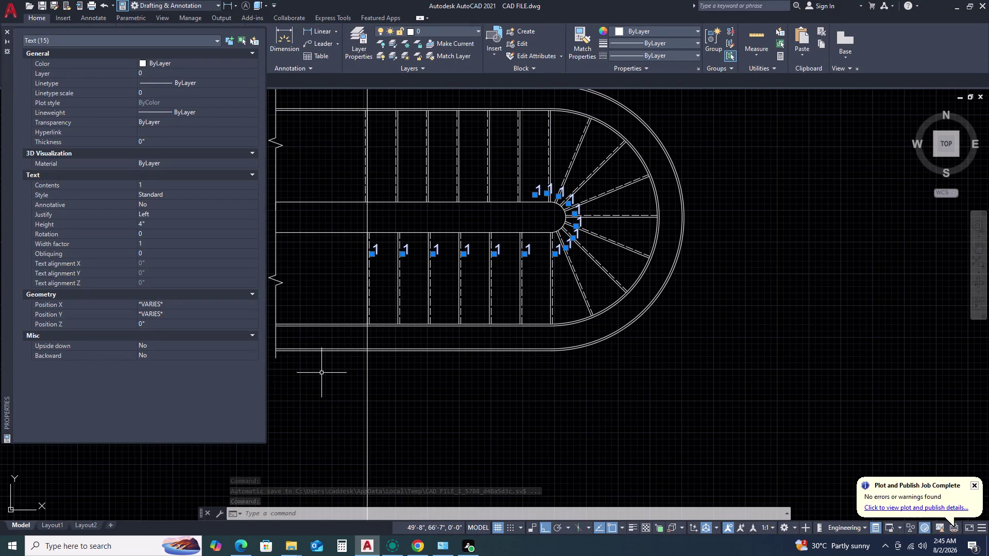
Close the Properties palette for the fifteen selected '1' text labels.
scroll(down, 3)
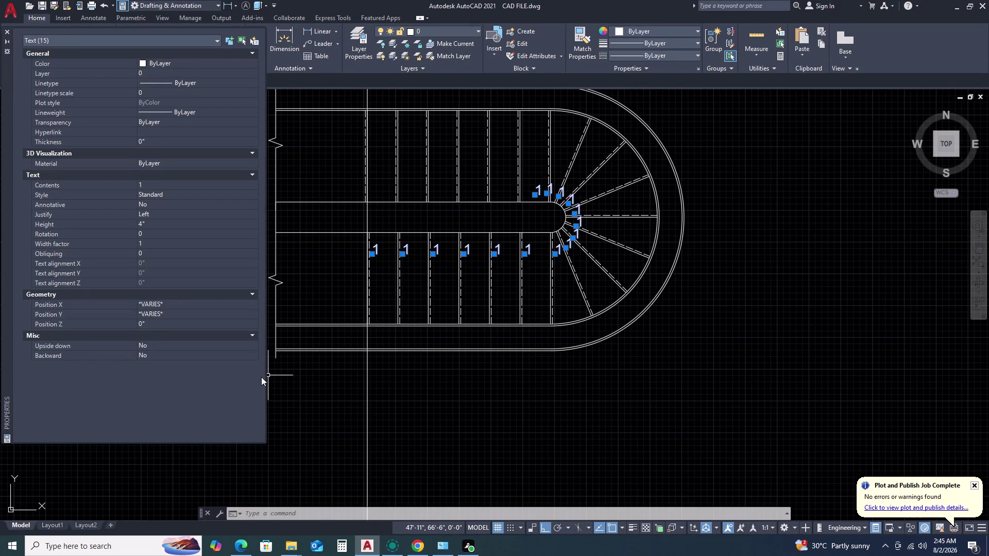
scroll(down, 3)
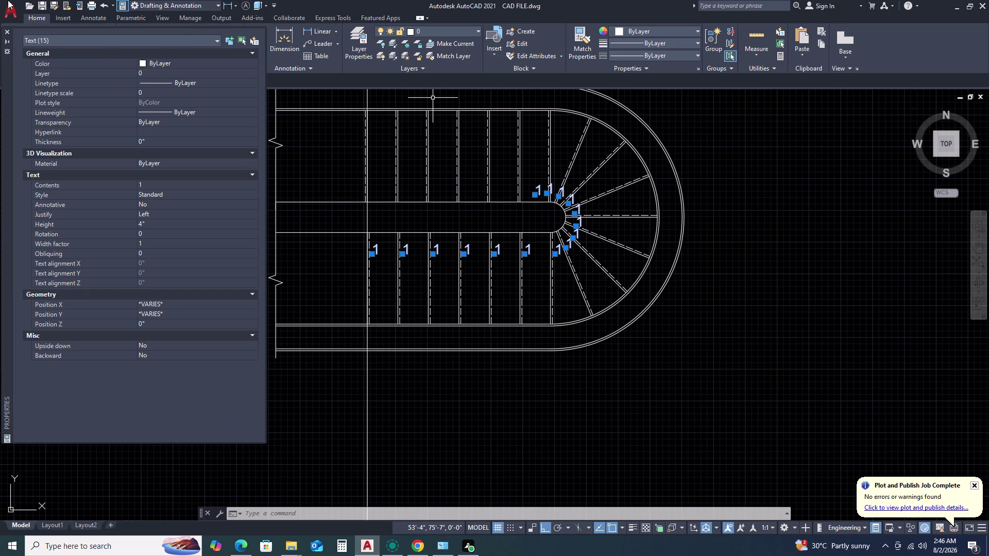
click(5, 31)
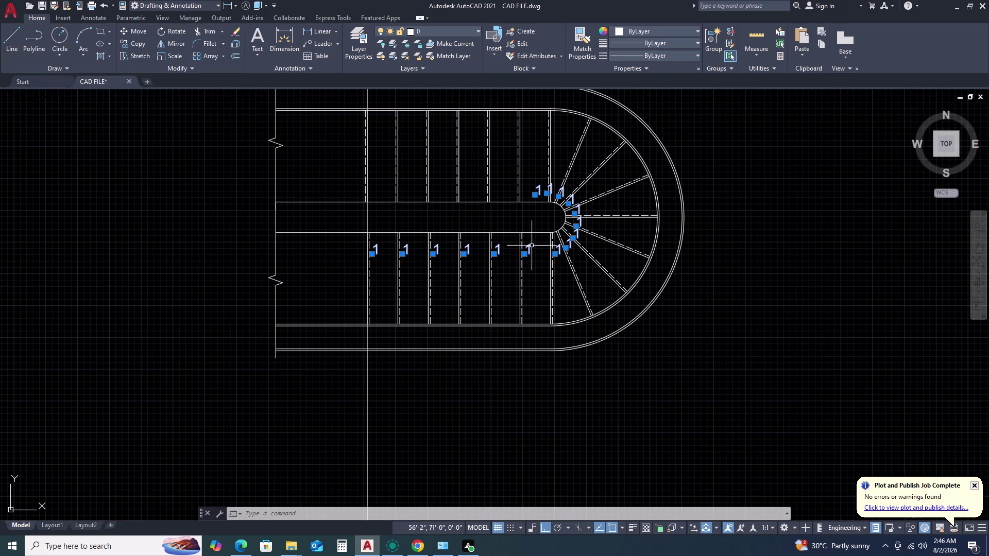
scroll(up, 3)
middle_click(625, 283)
middle_drag(568, 250, 604, 282)
middle_click(607, 283)
middle_click(633, 296)
key(Escape)
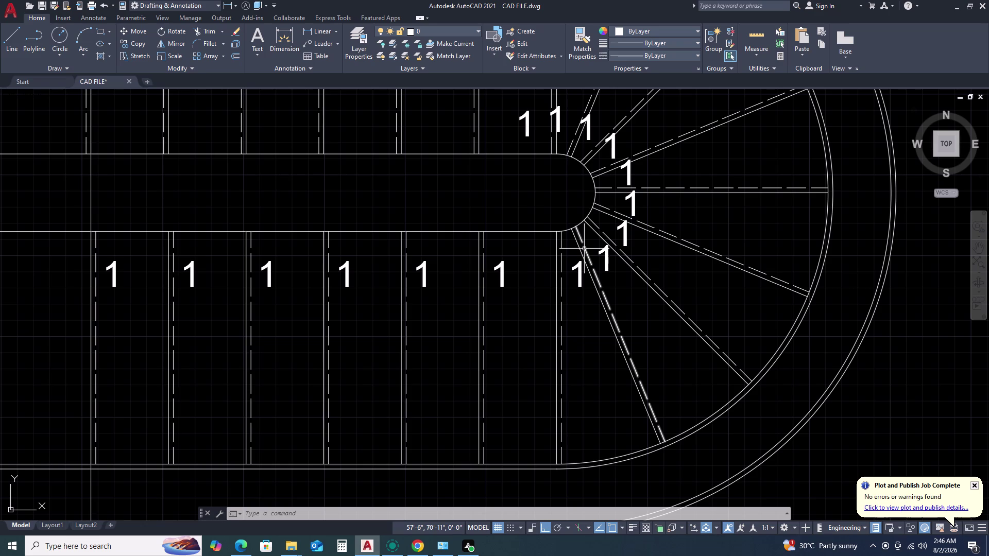
scroll(up, 3)
scroll(down, 3)
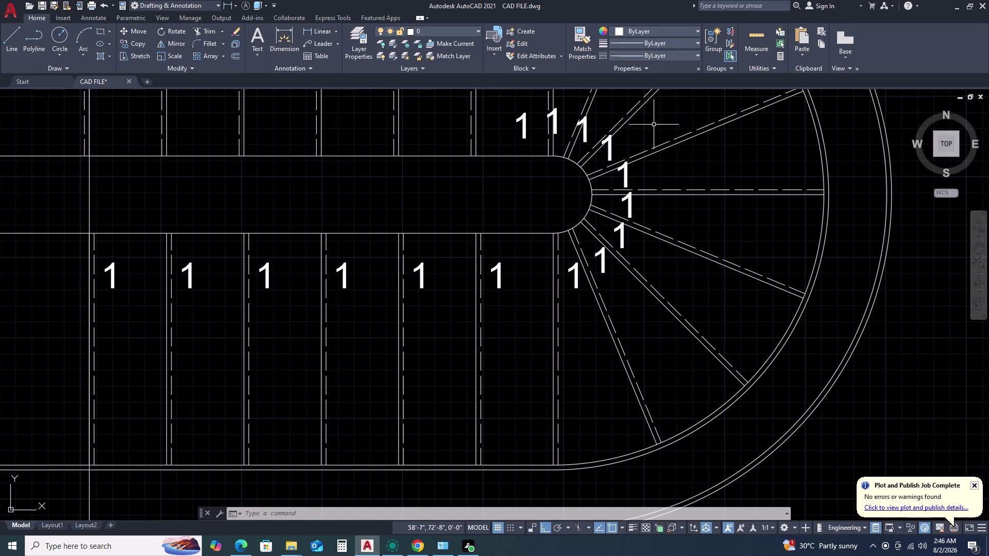
scroll(down, 3)
middle_drag(558, 142, 611, 128)
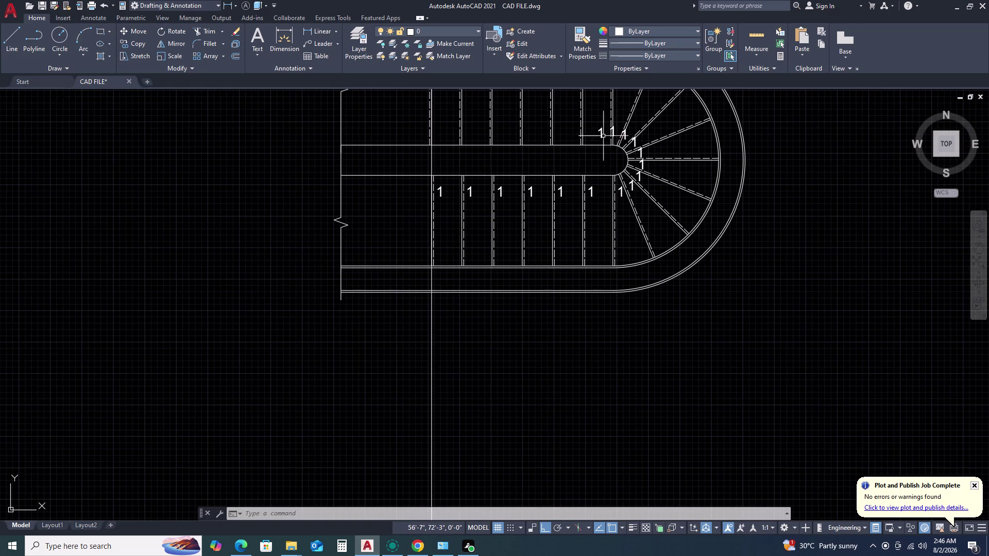
scroll(up, 3)
Window-select the upper '1' label beside the winder treads.
drag(567, 123, 561, 134)
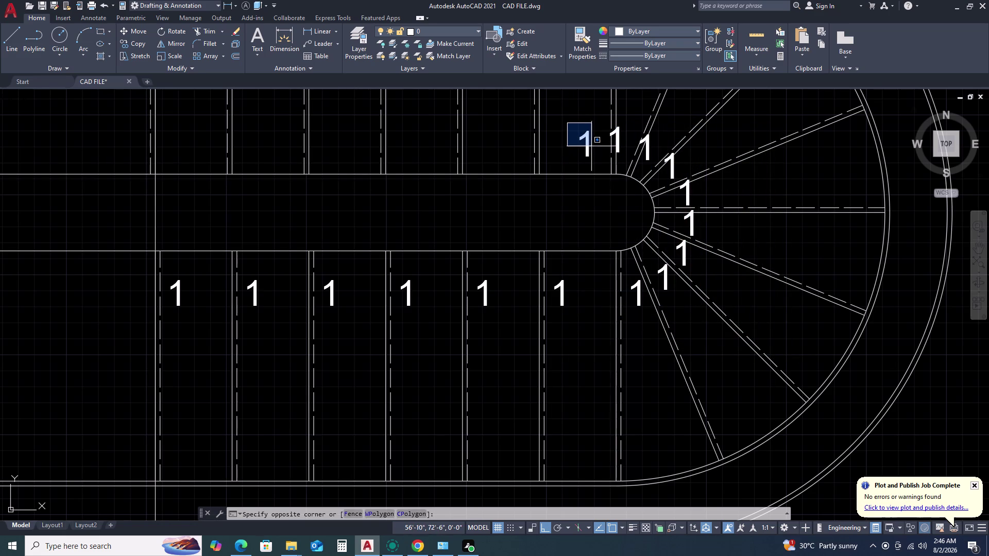
click(591, 146)
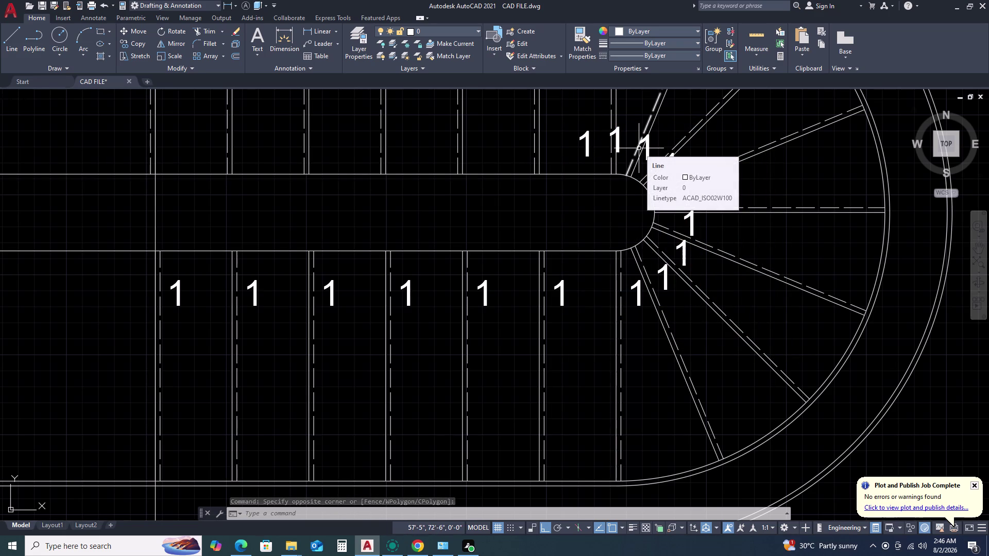
scroll(up, 3)
scroll(down, 3)
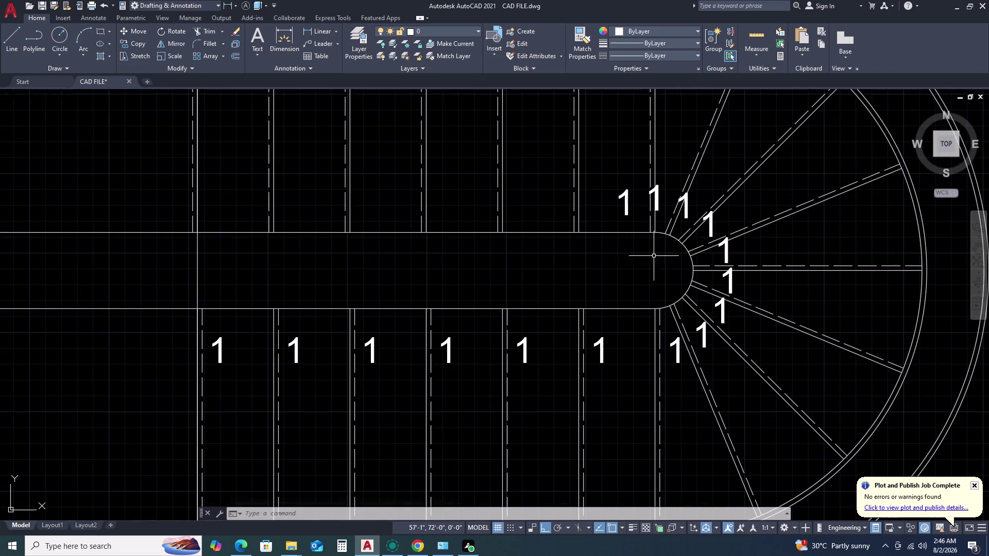
scroll(up, 3)
scroll(down, 3)
scroll(up, 3)
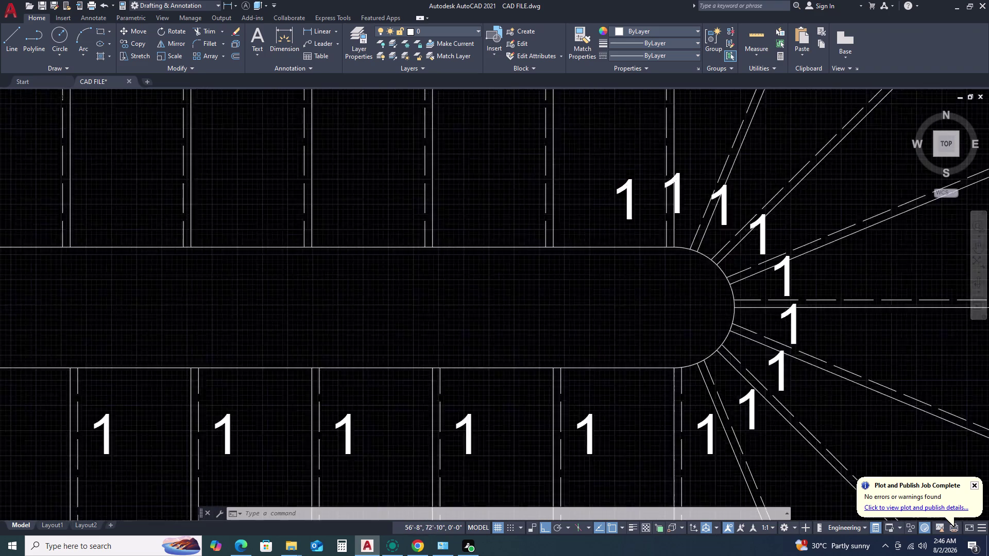
drag(644, 203, 638, 207)
click(608, 226)
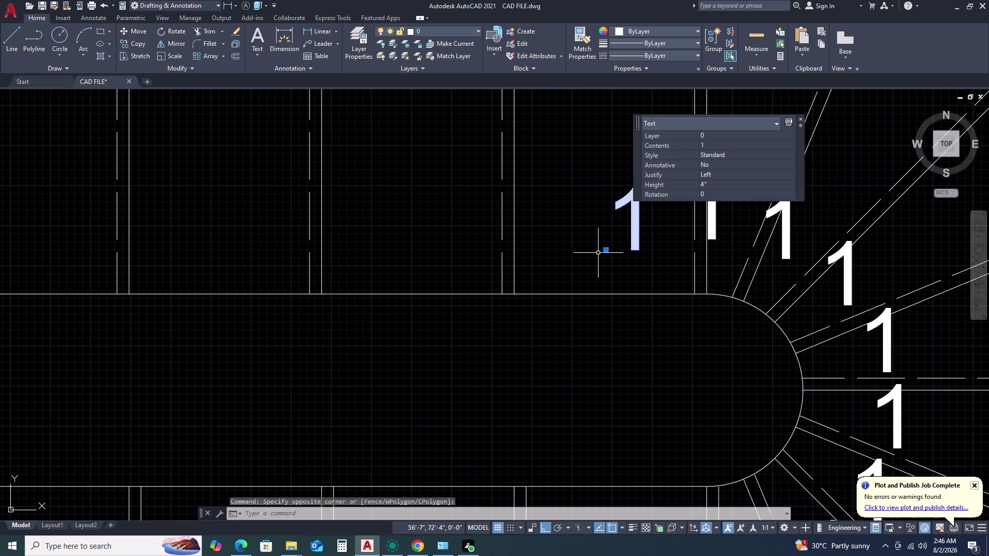
With Ortho off, move that label left into its straight tread, then clear the selection.
click(607, 249)
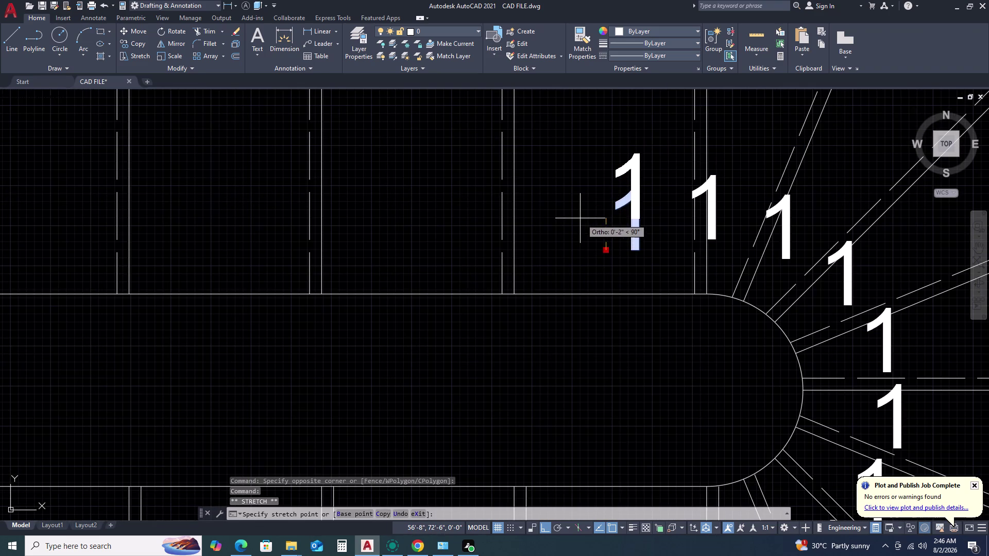
click(580, 218)
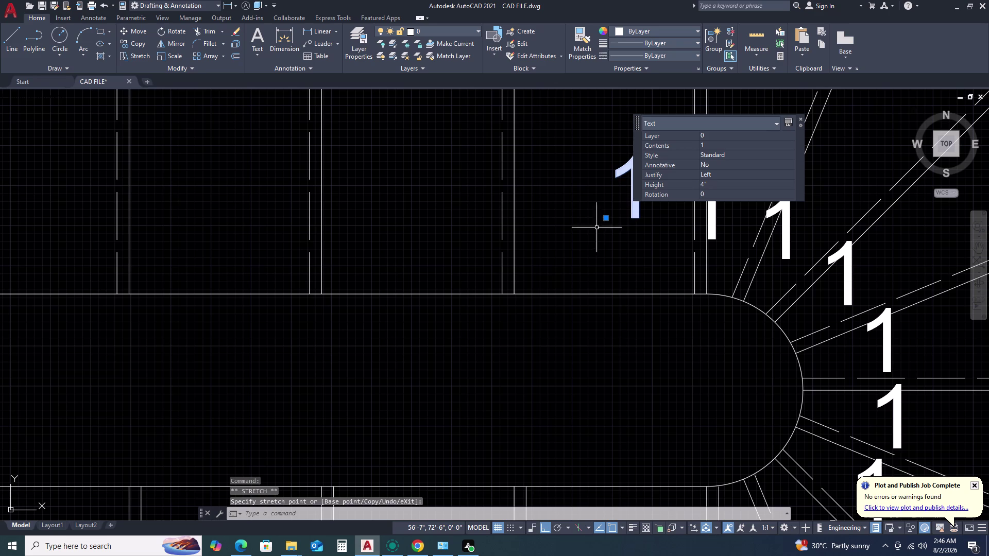
click(607, 219)
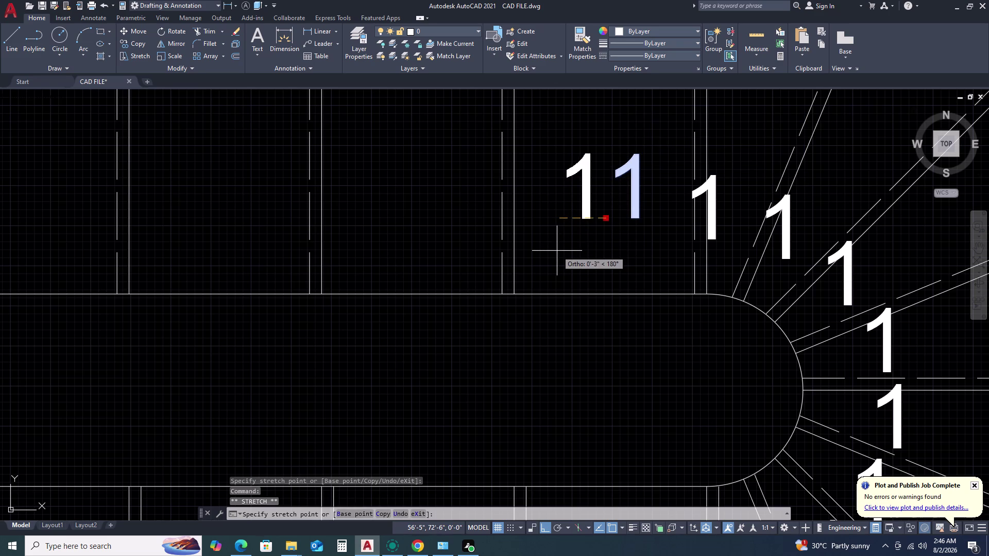
key(F8)
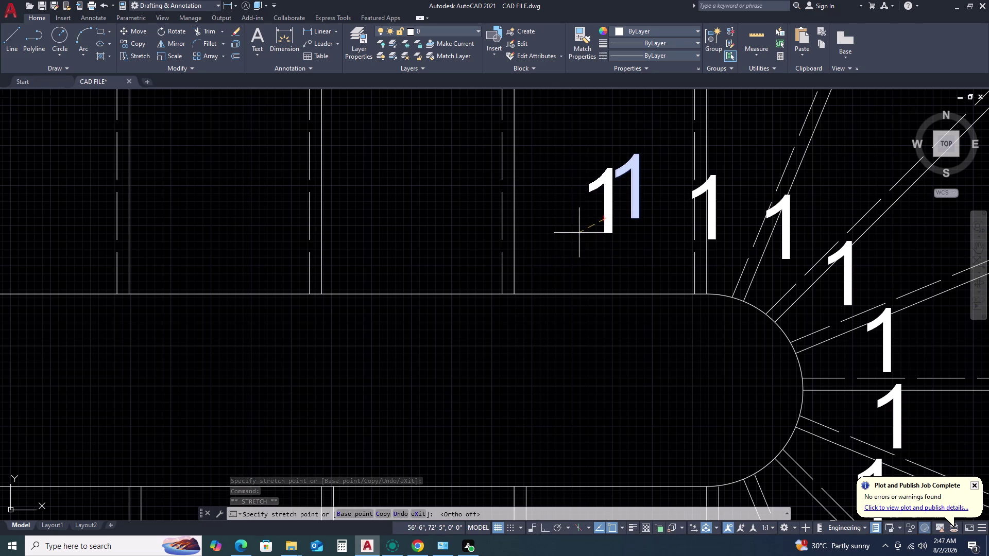
click(587, 222)
scroll(down, 3)
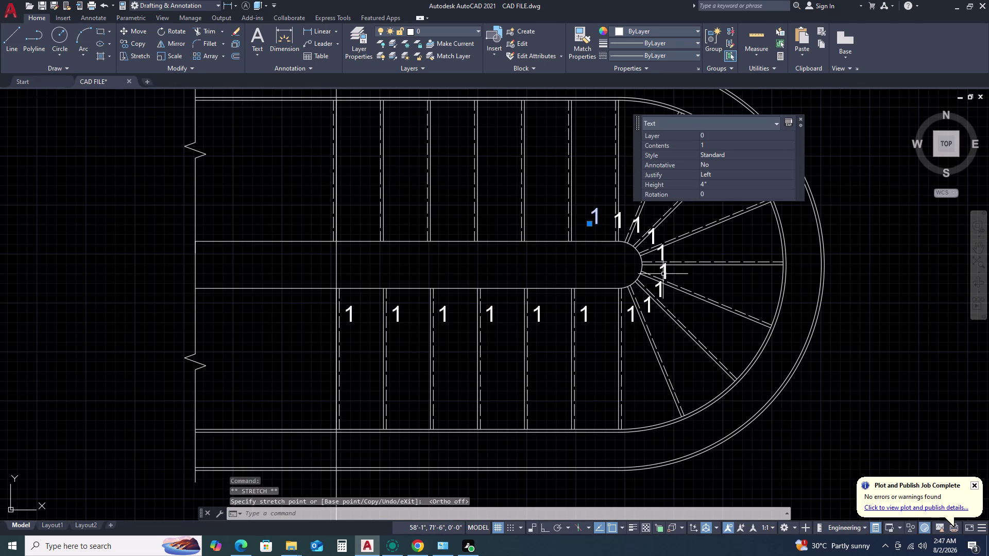
scroll(up, 3)
scroll(up, 3)
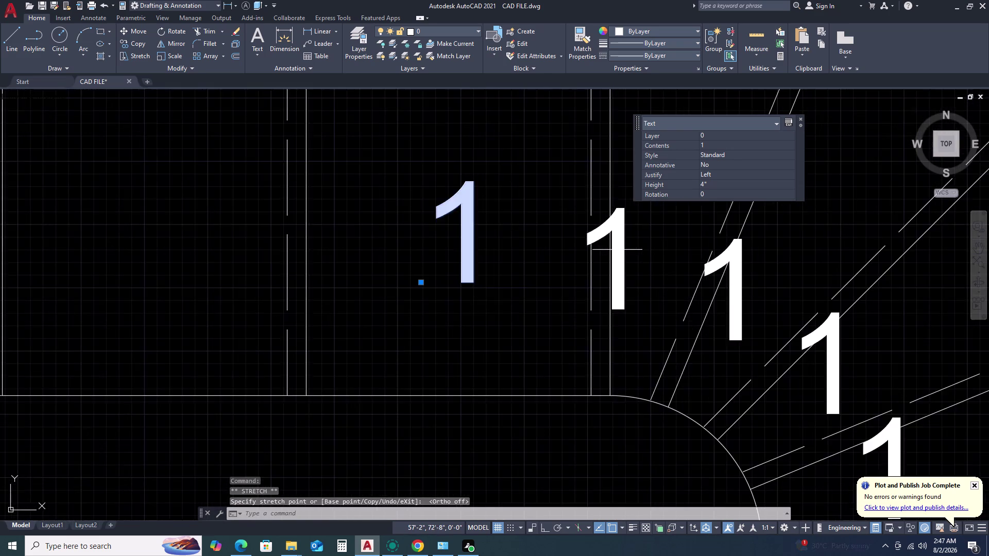
scroll(down, 3)
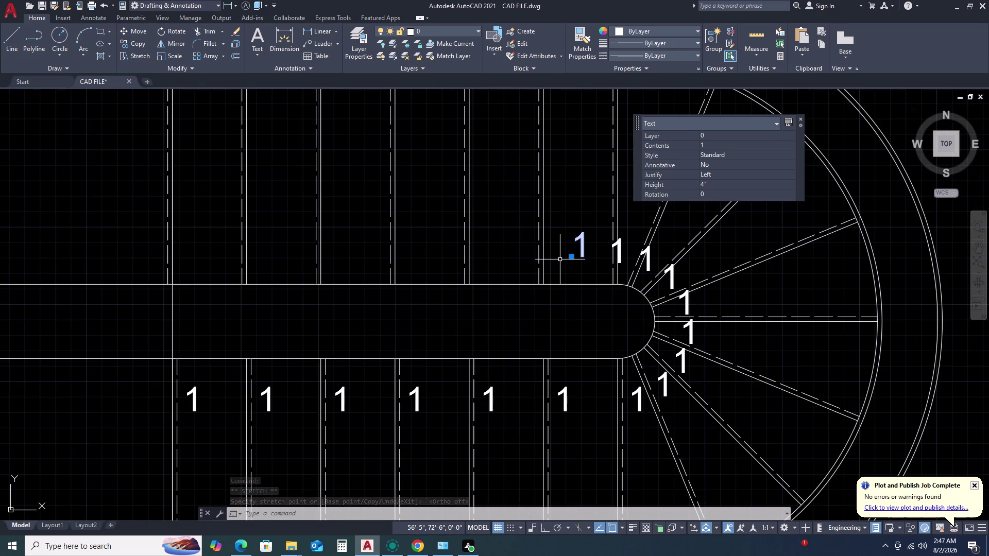
key(Escape)
key(Escape)
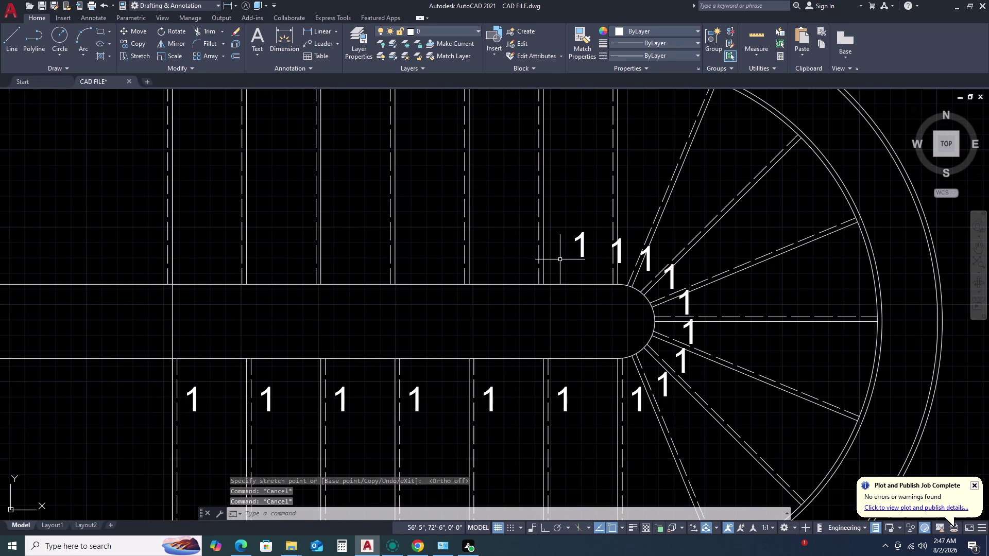
click(620, 245)
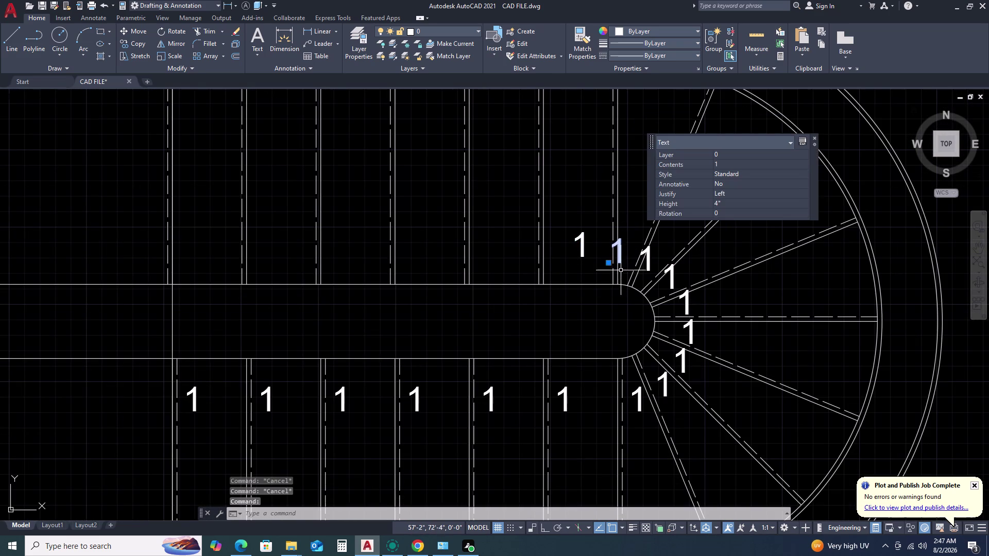
Move the selected '1' label up beside its curved tread.
text(M)
key(space)
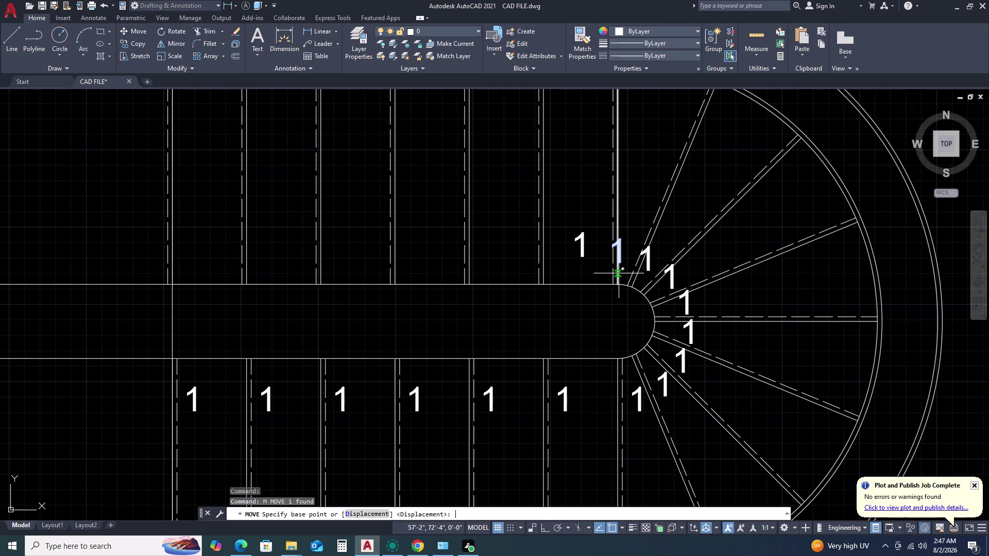
scroll(up, 3)
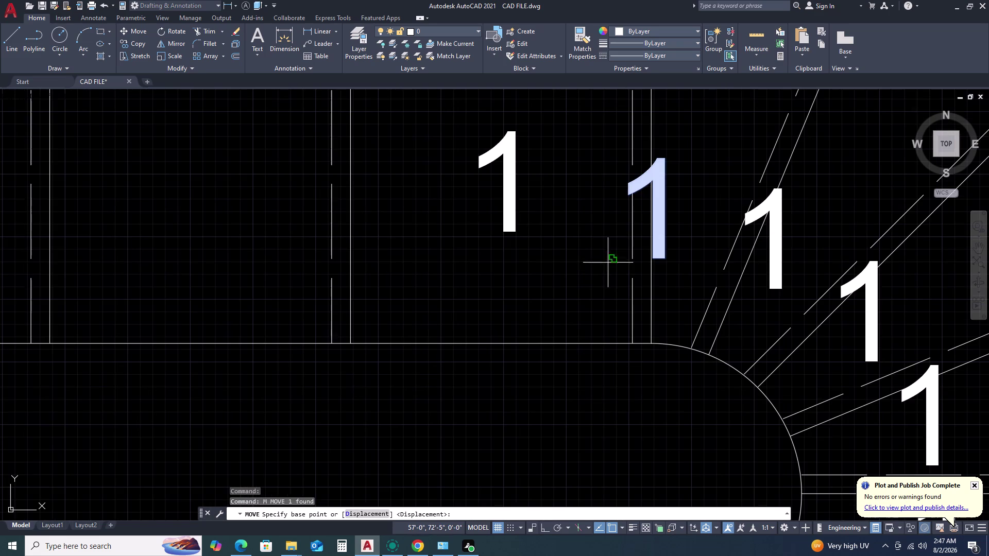
click(613, 261)
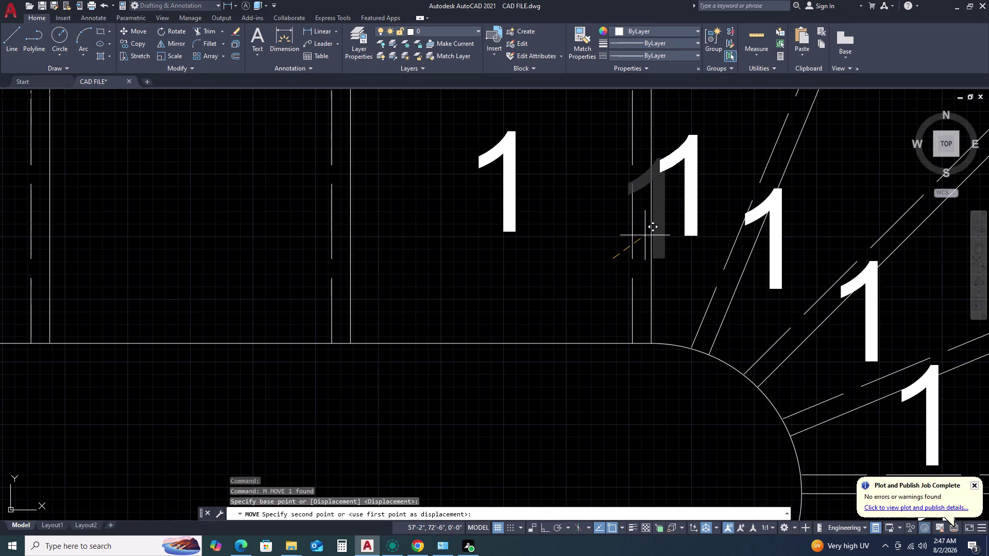
click(647, 236)
Select the first winder-tread '1' label and move it onto its tread.
click(785, 233)
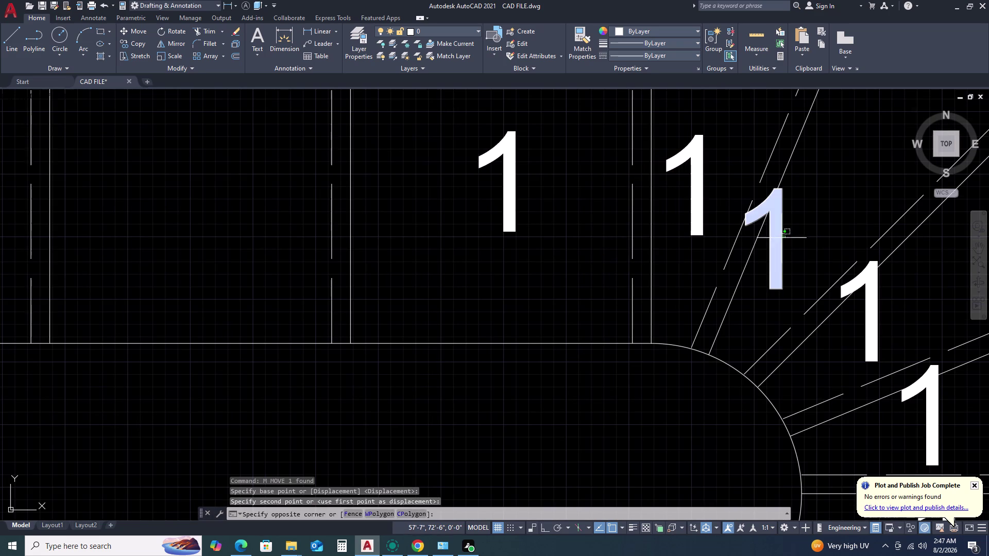
click(778, 259)
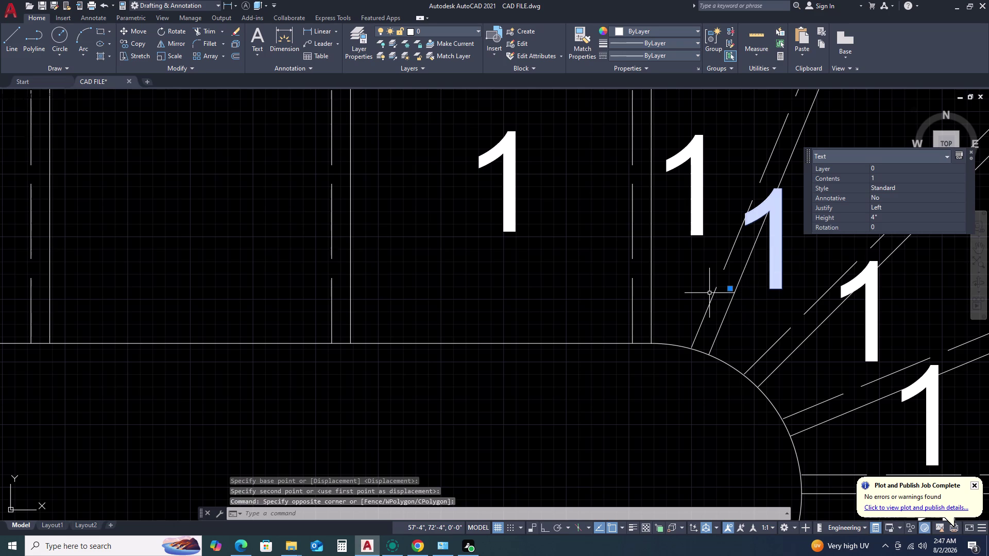
text(M)
key(space)
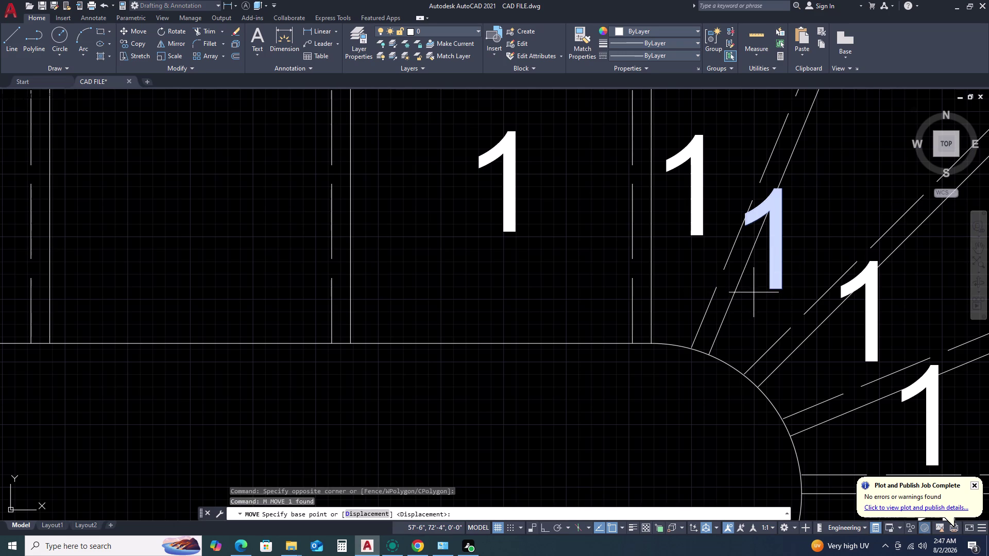
click(762, 290)
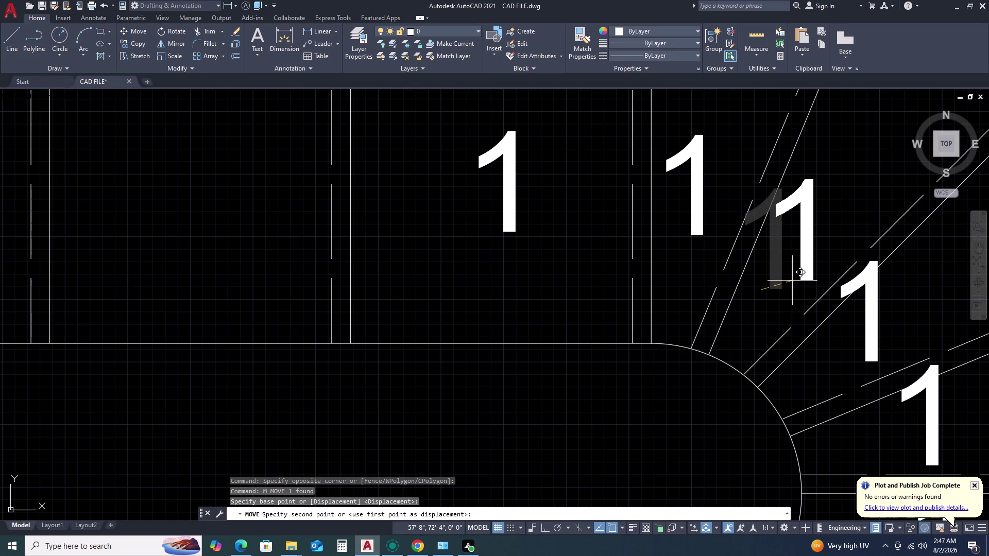
click(805, 275)
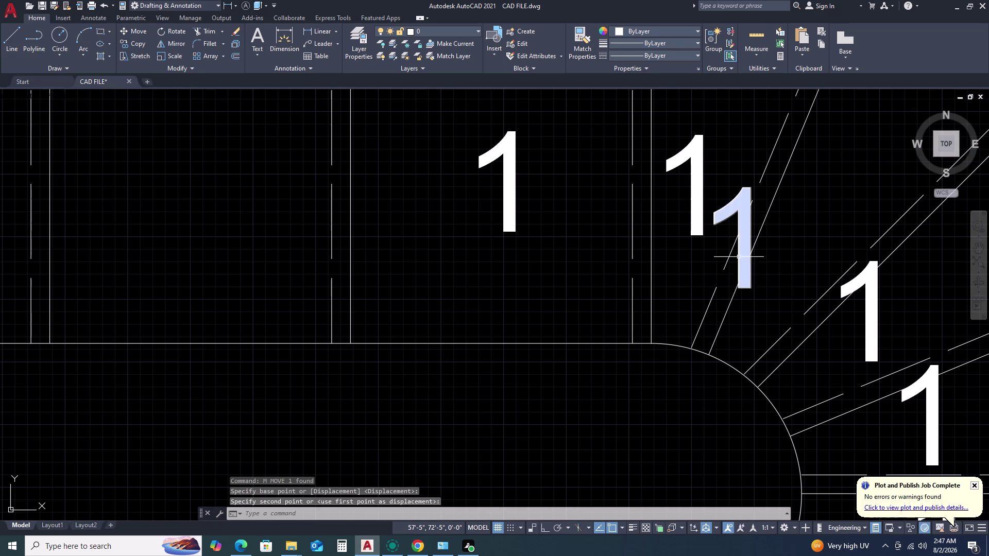
Reselect that winder label and move it further along its angled tread.
click(742, 252)
click(742, 252)
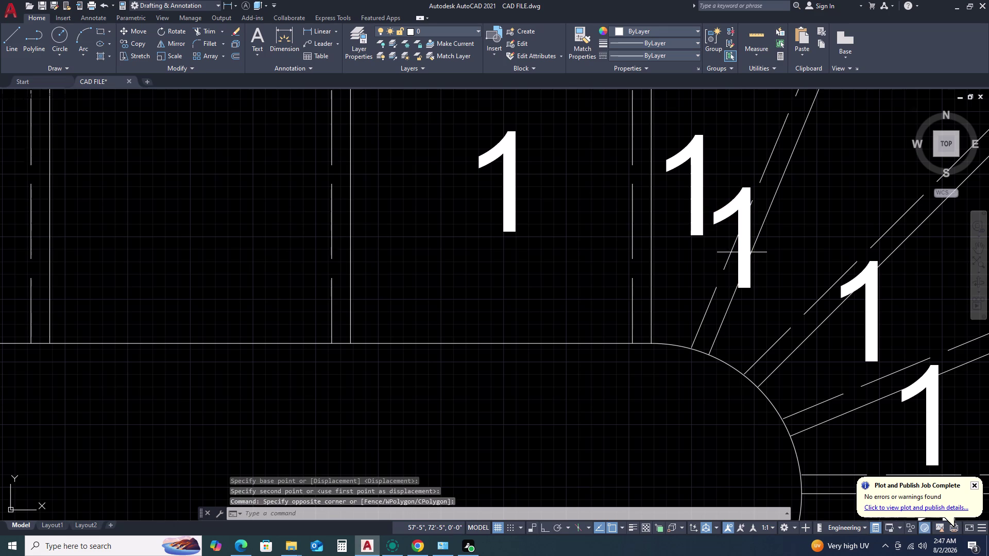
click(742, 253)
click(744, 250)
click(743, 245)
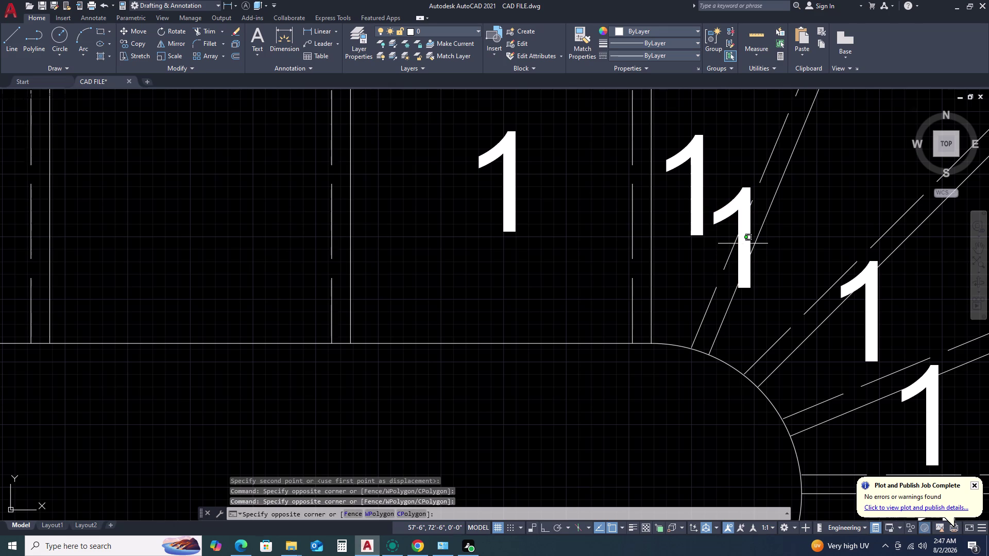
click(743, 246)
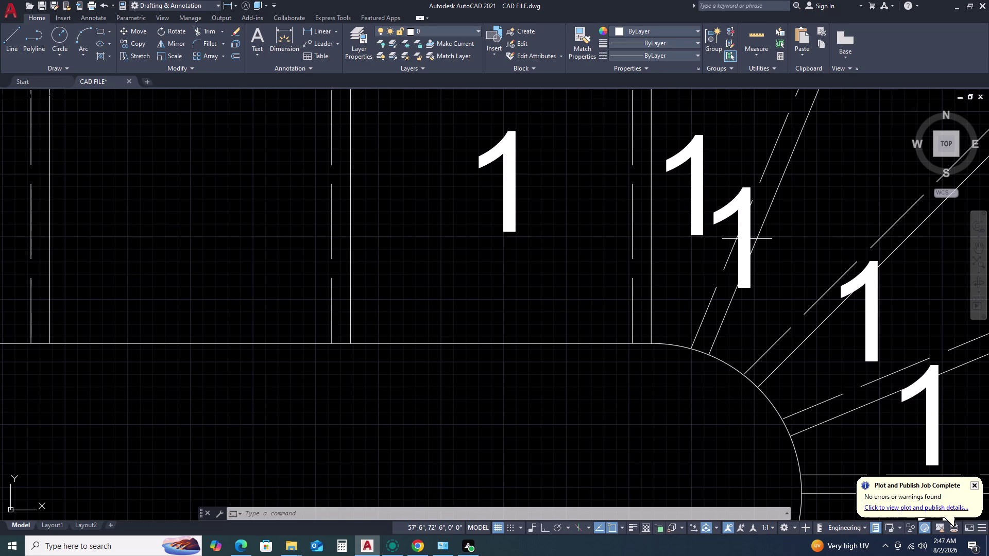
click(722, 211)
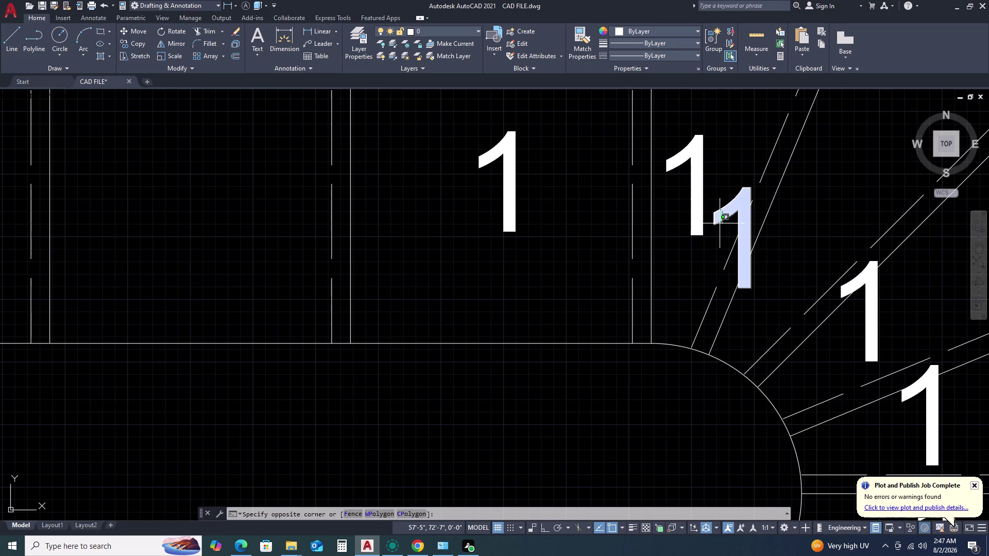
click(719, 223)
text(M)
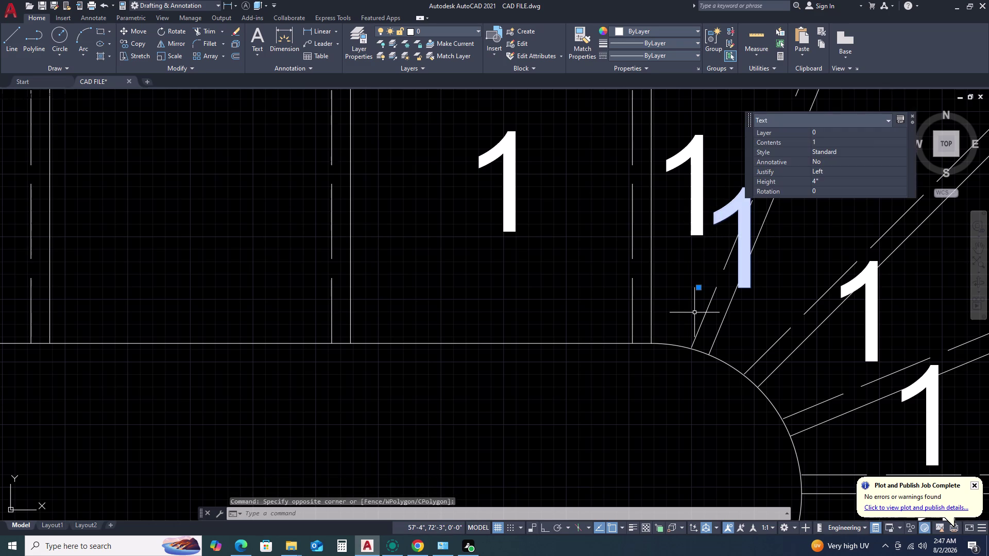
key(space)
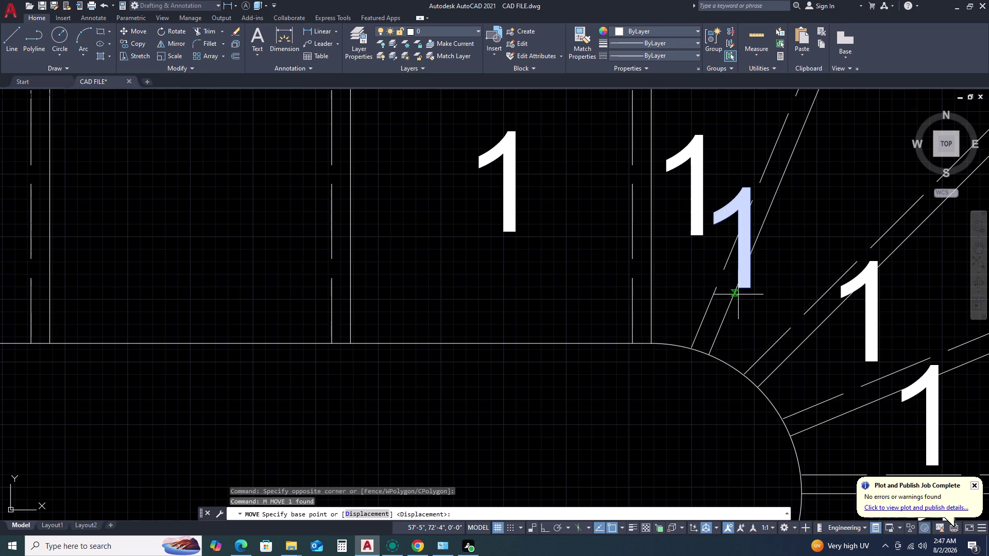
click(740, 288)
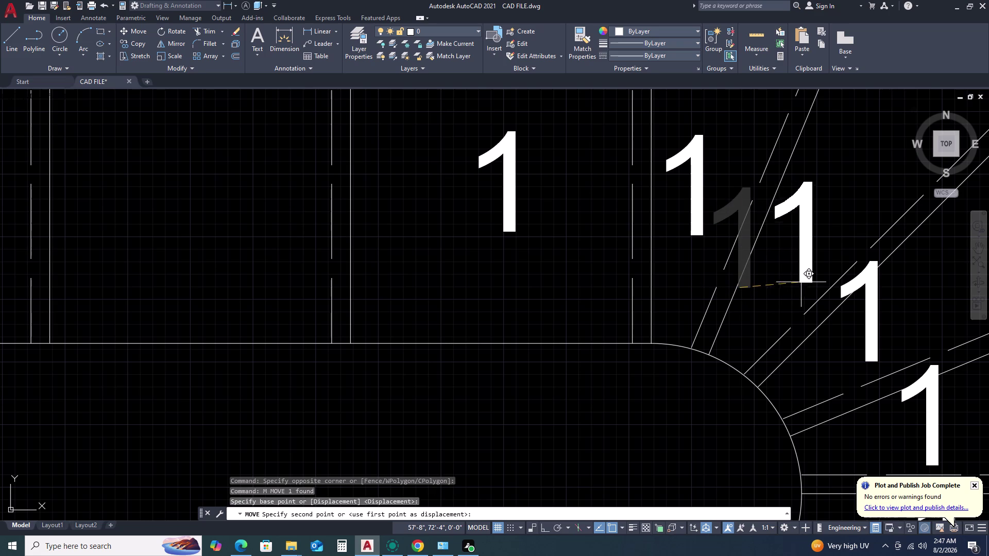
click(806, 279)
Move the next winder '1' label so it is centred on its tread.
click(868, 306)
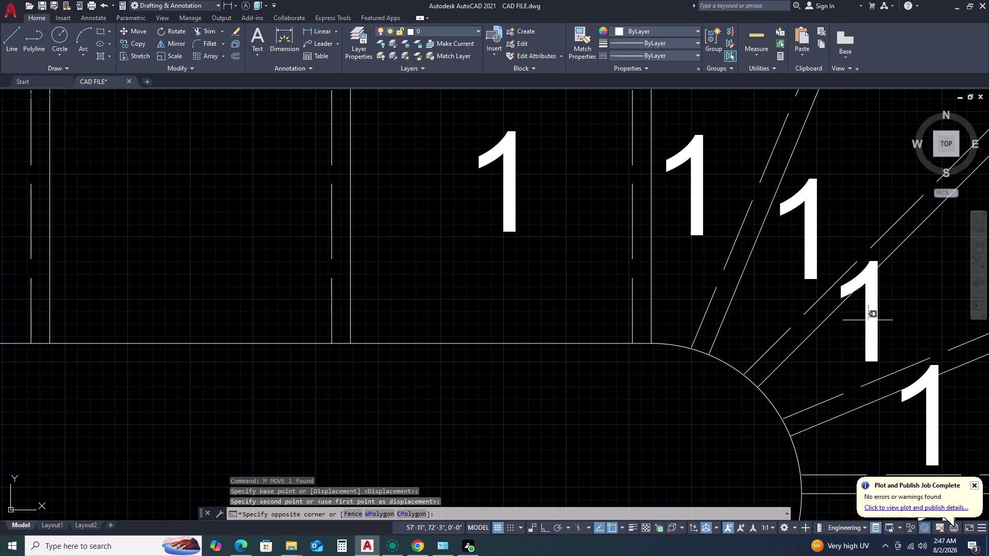
click(865, 332)
drag(832, 363, 842, 363)
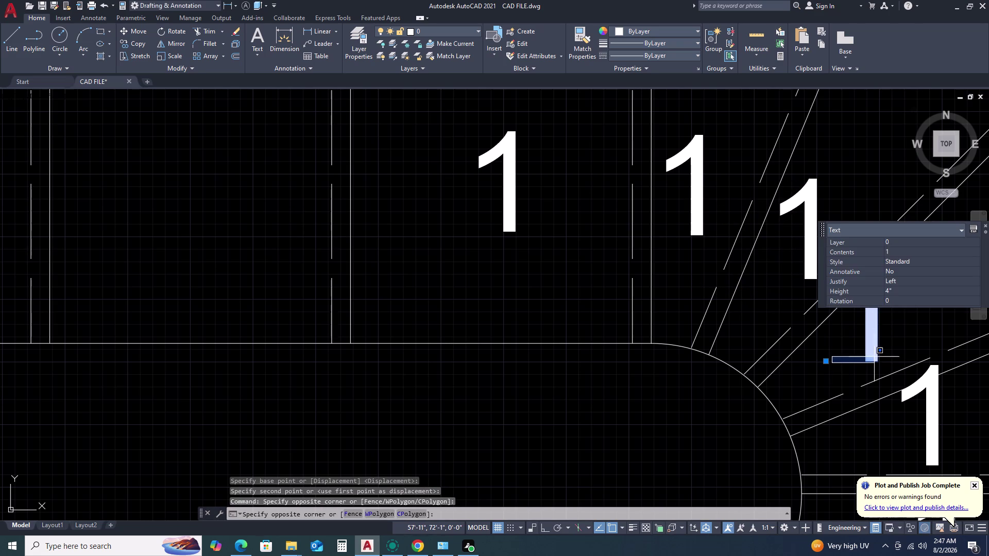
click(831, 360)
text(M)
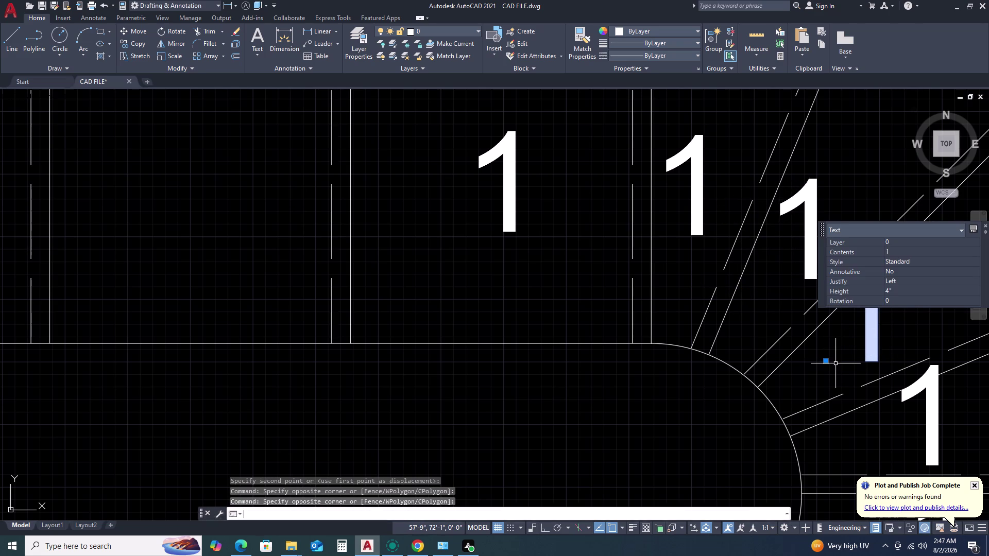
key(space)
click(862, 359)
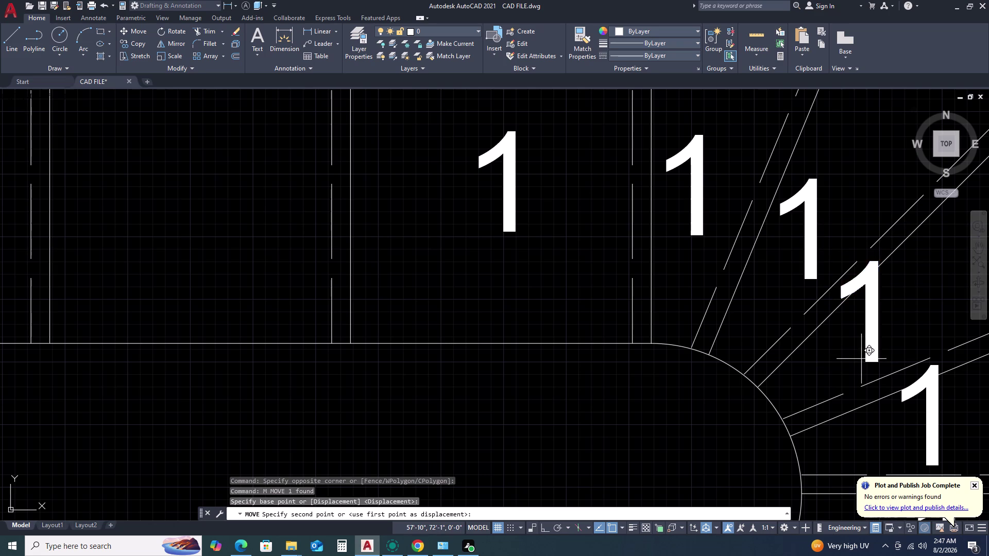
click(908, 348)
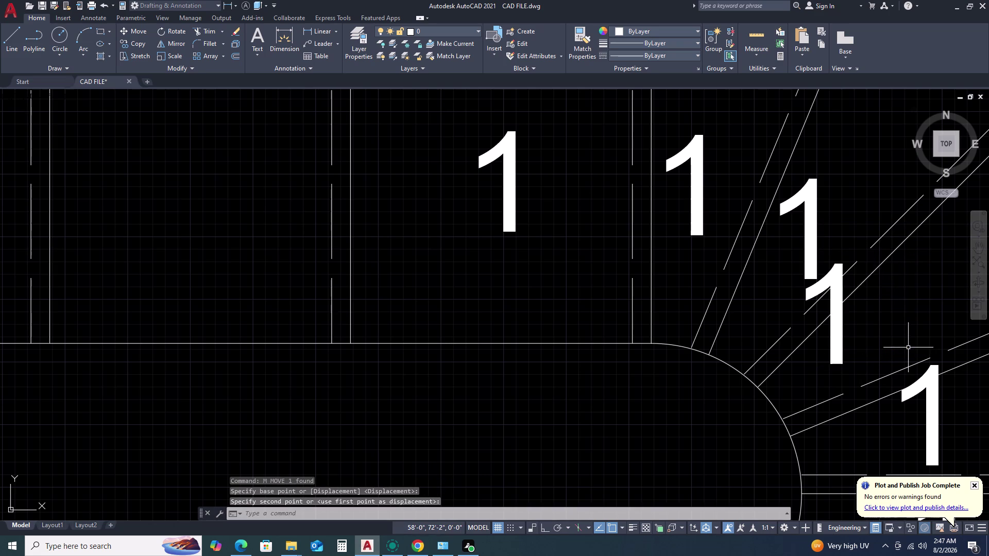
Shift the next '1' label on the lower winder treads further into its tread.
scroll(down, 3)
middle_drag(898, 352, 708, 319)
middle_drag(628, 308, 620, 305)
scroll(up, 3)
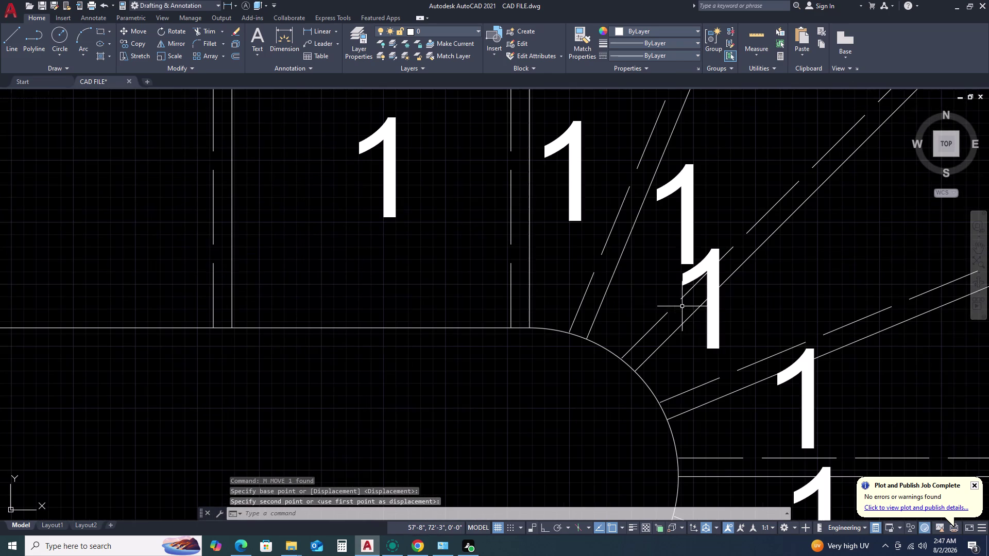
click(717, 328)
click(701, 338)
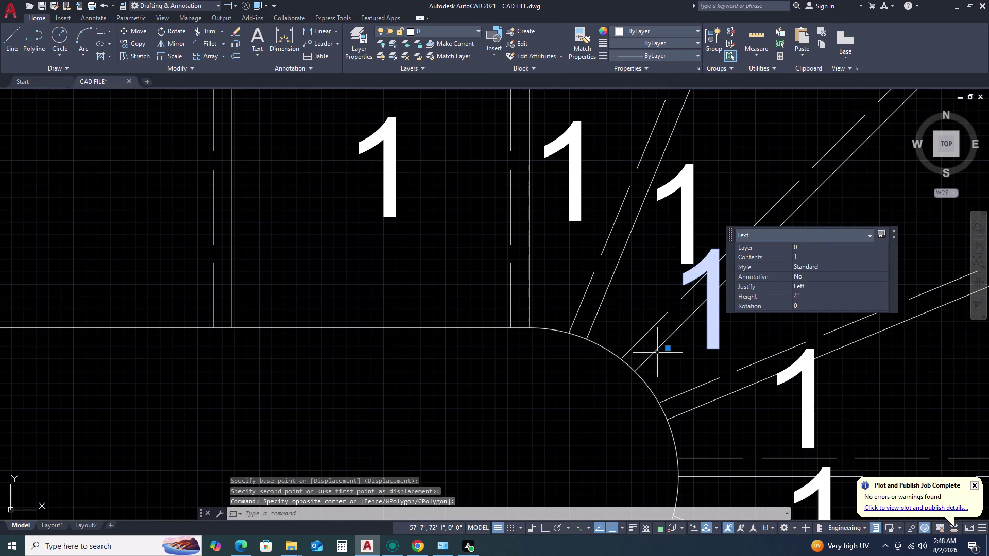
click(667, 349)
click(753, 336)
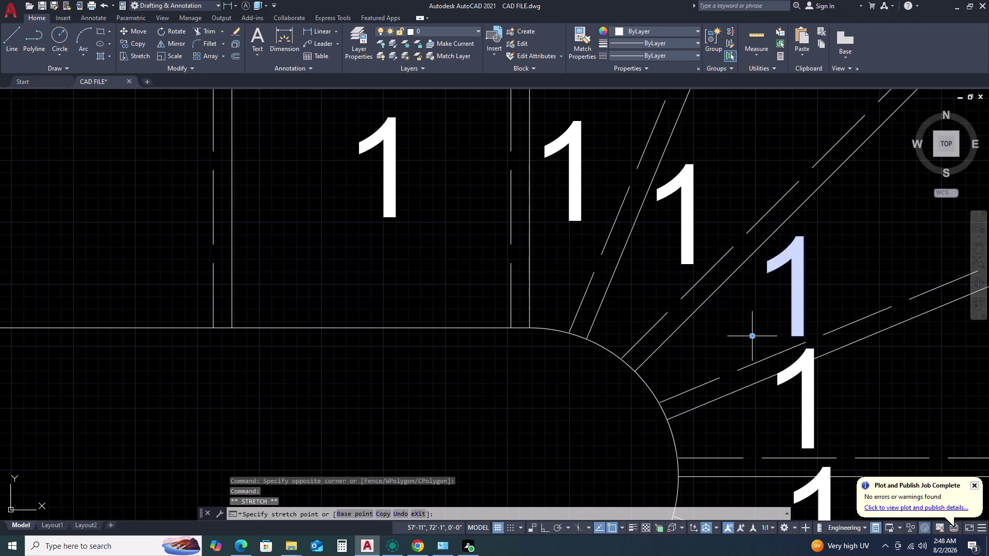
Reposition a winder '1' label, then cancel the operation.
scroll(down, 3)
scroll(down, 3)
middle_drag(699, 357, 698, 323)
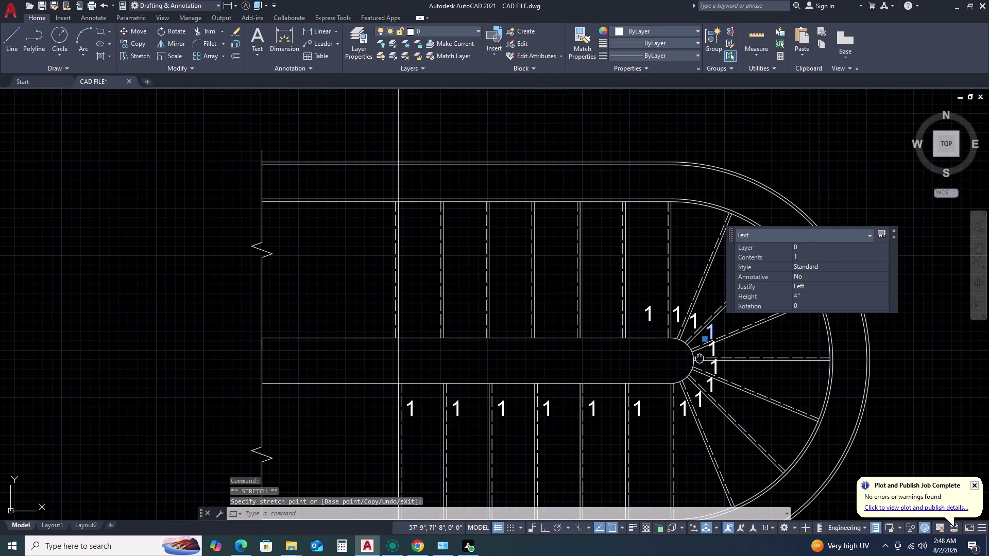
middle_drag(697, 323, 695, 320)
middle_click(693, 319)
scroll(up, 3)
middle_drag(704, 329, 627, 316)
middle_drag(609, 312, 599, 311)
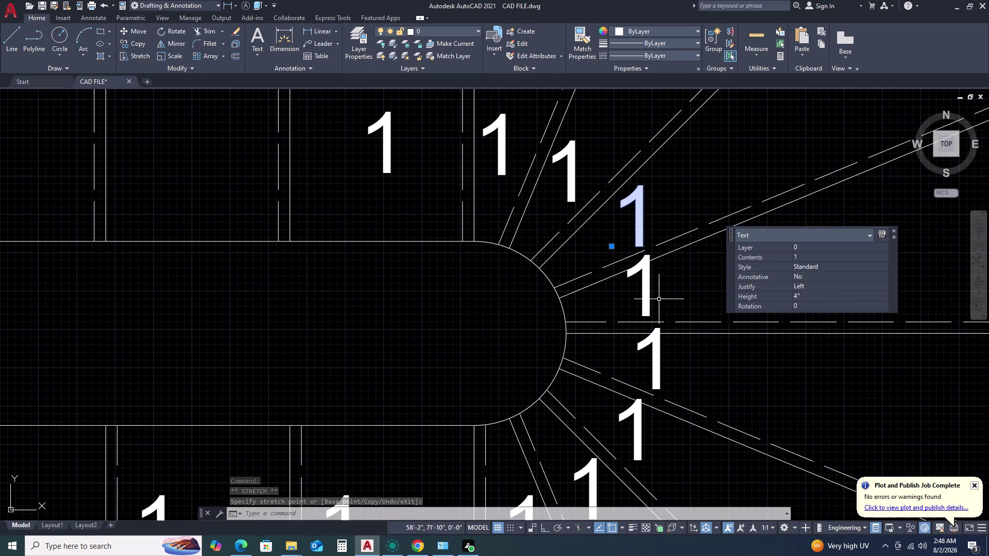
drag(655, 299, 651, 300)
click(622, 303)
key(Escape)
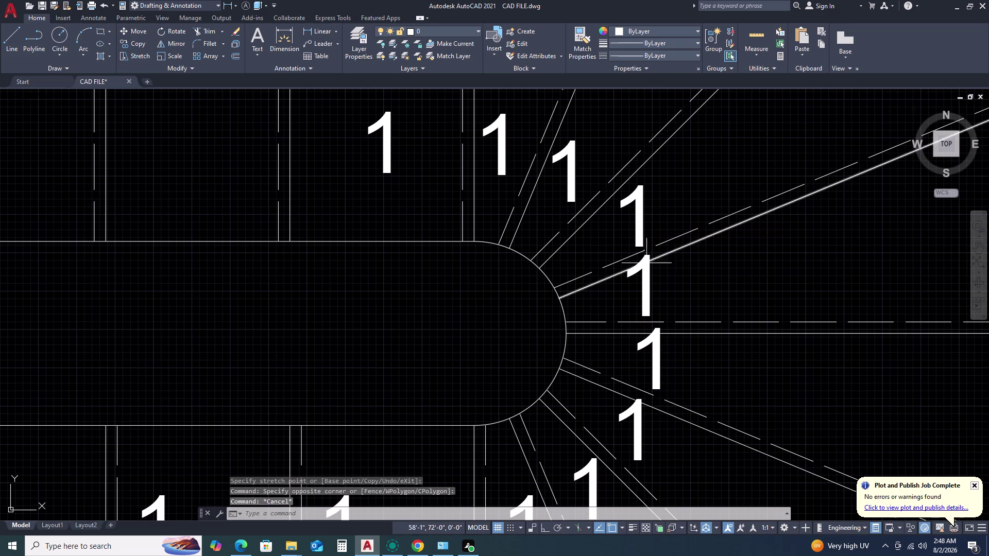
Move the next winder-tread '1' label onto its winder tread.
scroll(up, 3)
drag(667, 295, 656, 297)
click(609, 304)
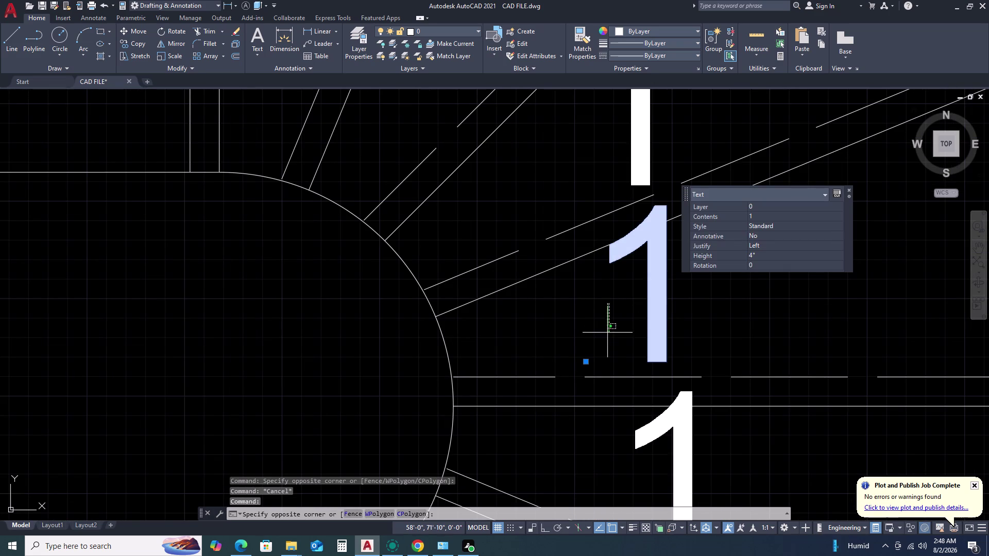
double_click(607, 333)
text(M)
key(space)
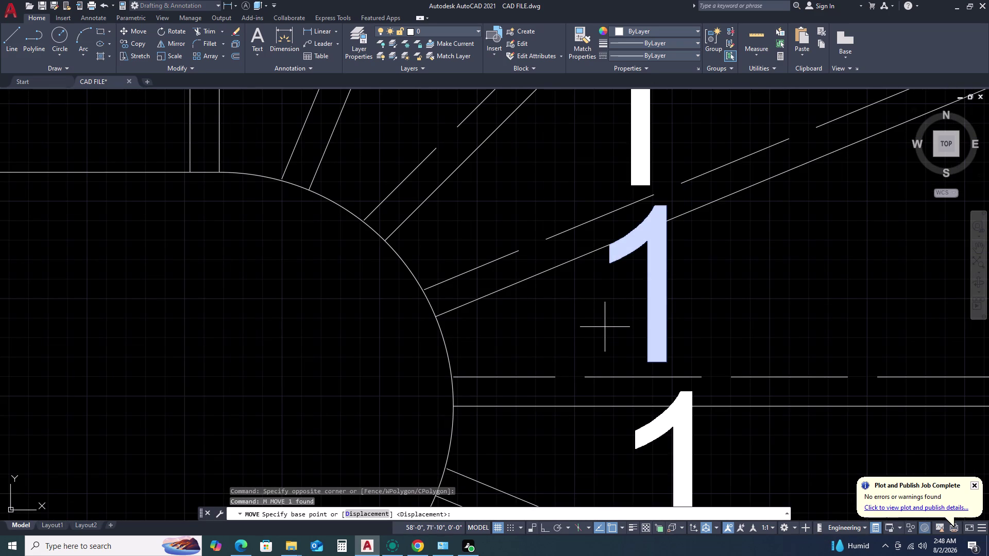
click(623, 342)
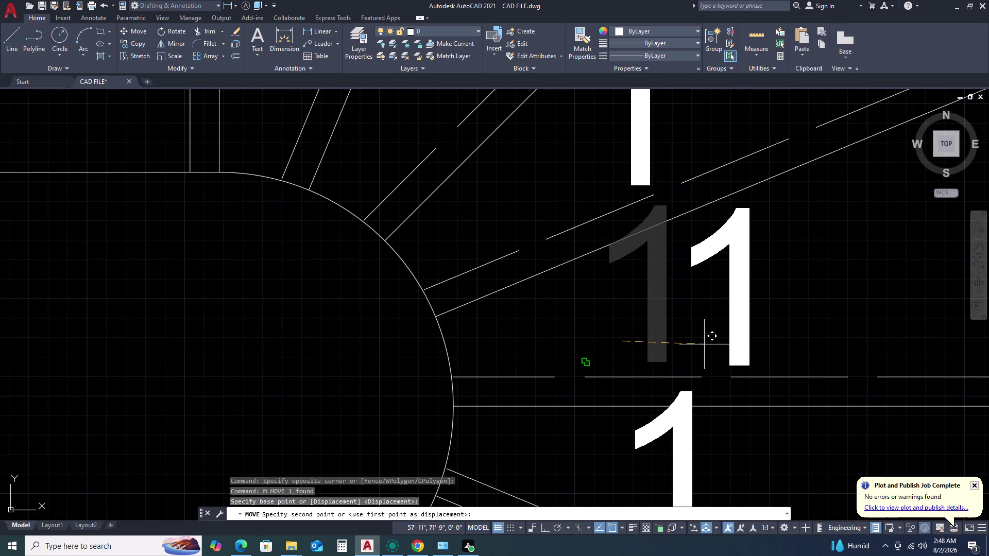
click(704, 344)
click(627, 330)
click(587, 333)
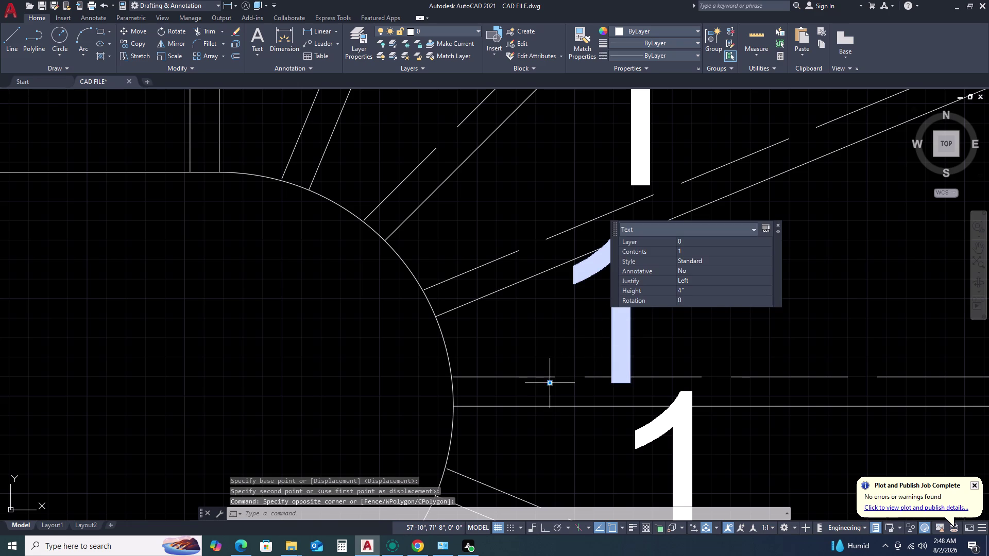
drag(550, 384, 558, 385)
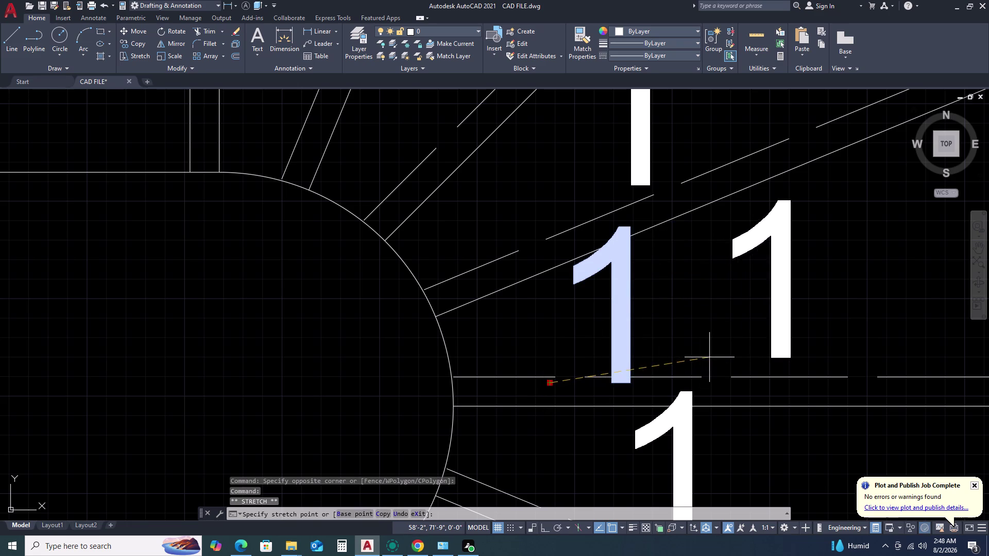
click(709, 357)
scroll(down, 3)
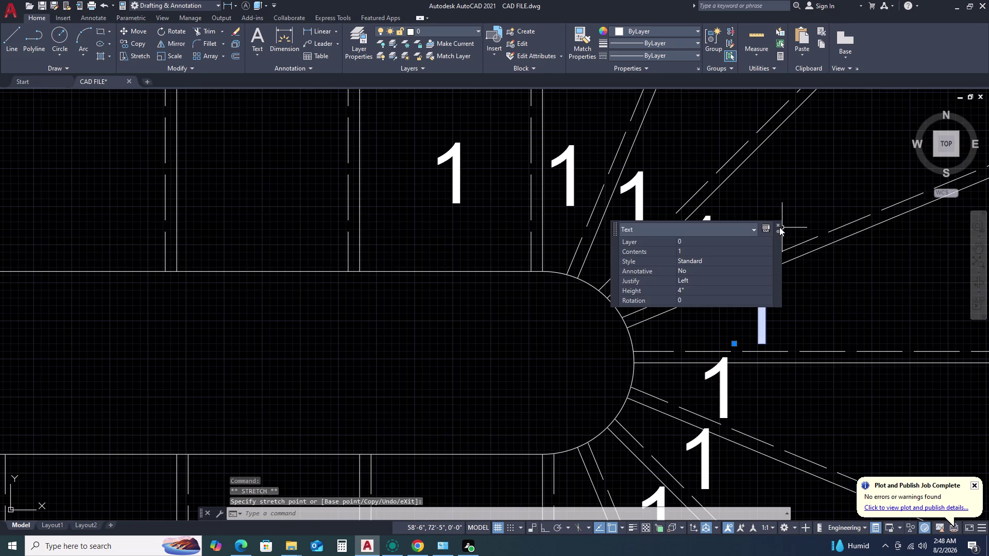
Select another winder label and place it on the lower winder tread.
click(779, 226)
middle_drag(770, 393, 759, 386)
middle_drag(740, 371, 721, 344)
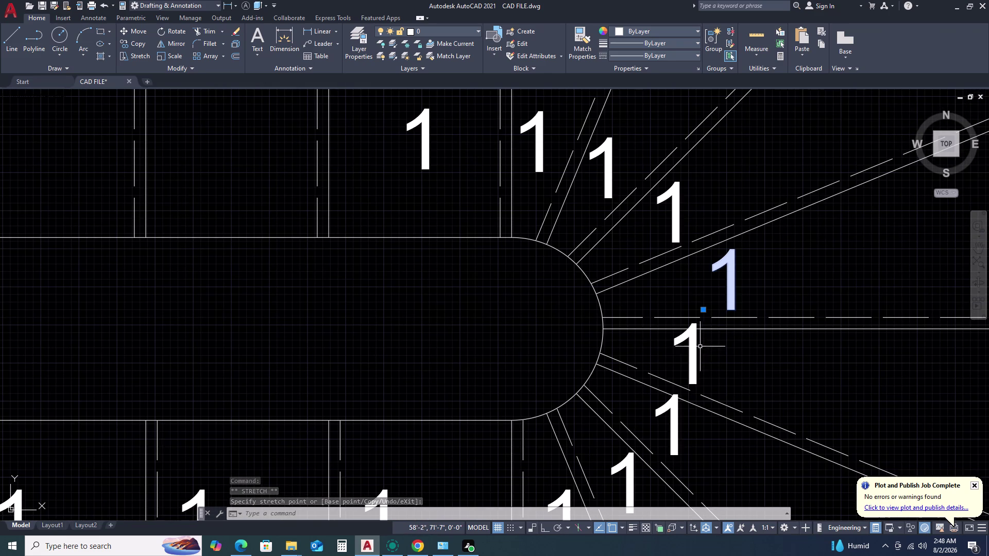
double_click(712, 350)
click(688, 348)
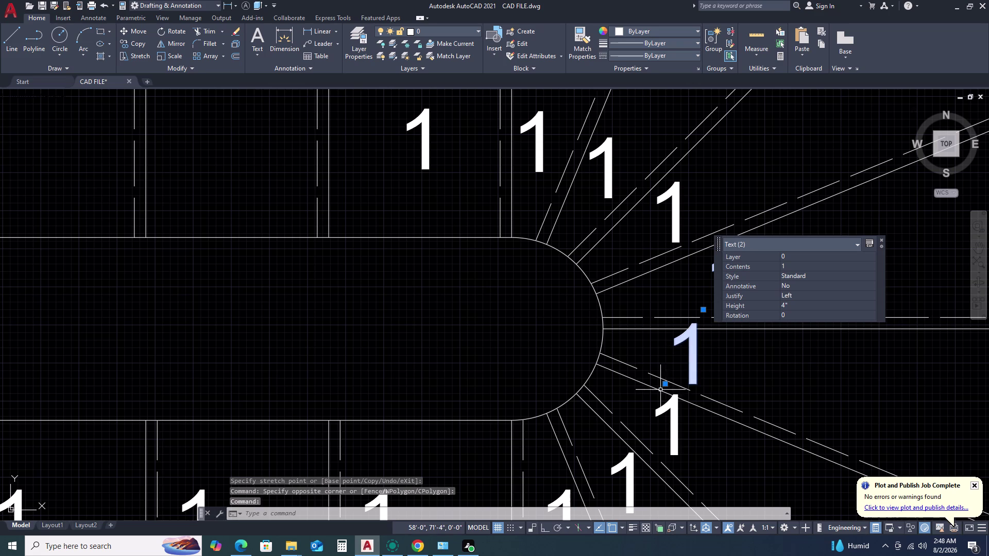
click(662, 385)
click(717, 396)
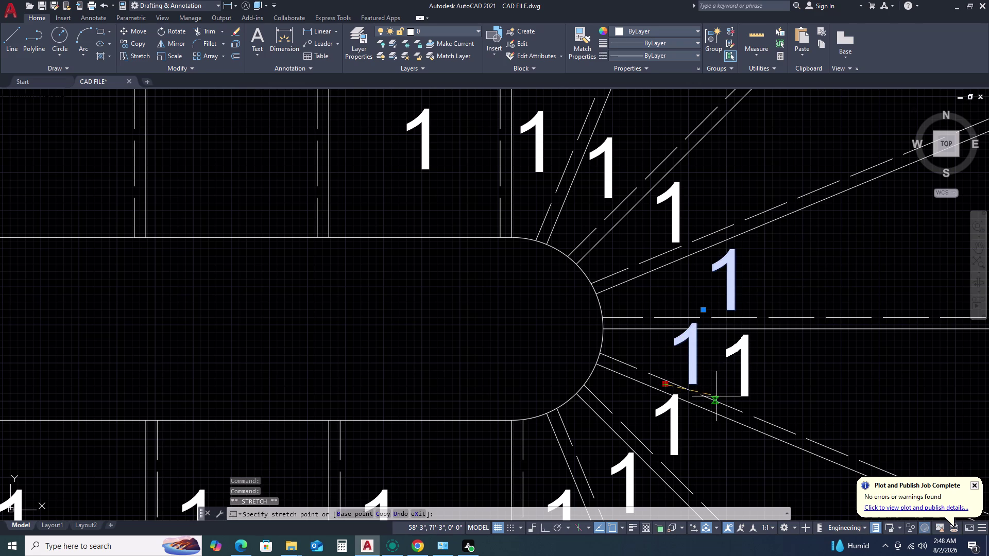
Window-select the lower winder labels and move one onto its tread.
middle_drag(696, 406, 672, 349)
scroll(up, 3)
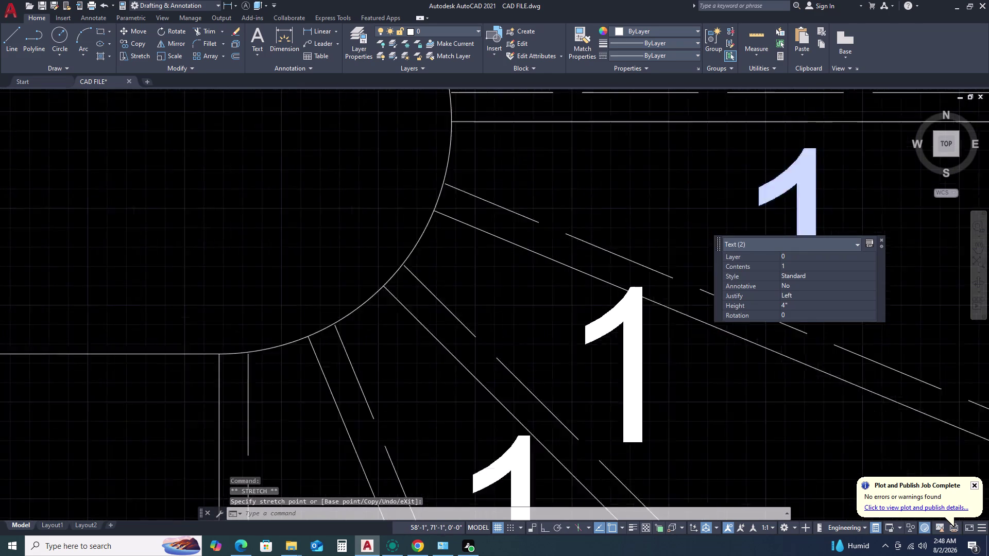
scroll(up, 3)
drag(631, 376, 619, 373)
click(596, 347)
scroll(down, 3)
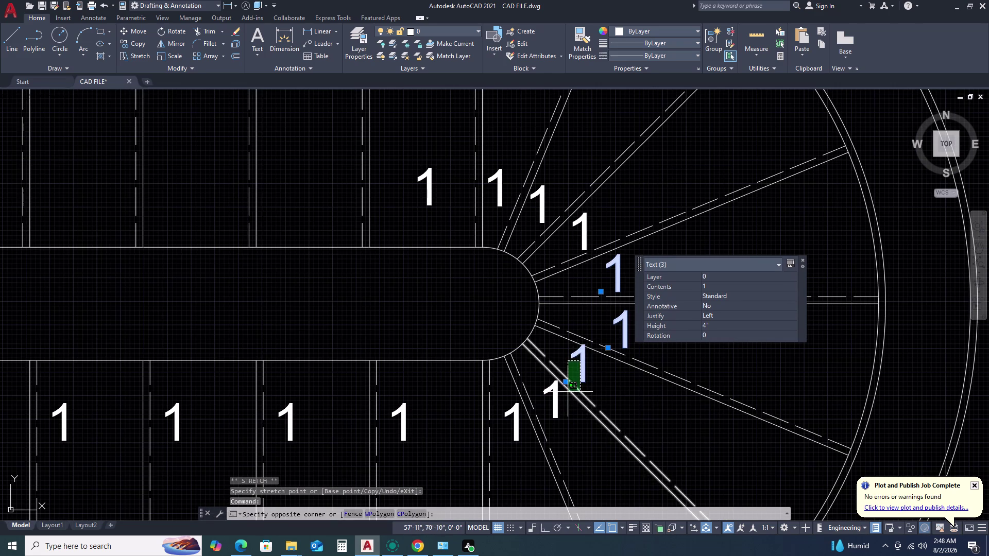
click(580, 355)
click(576, 354)
scroll(up, 3)
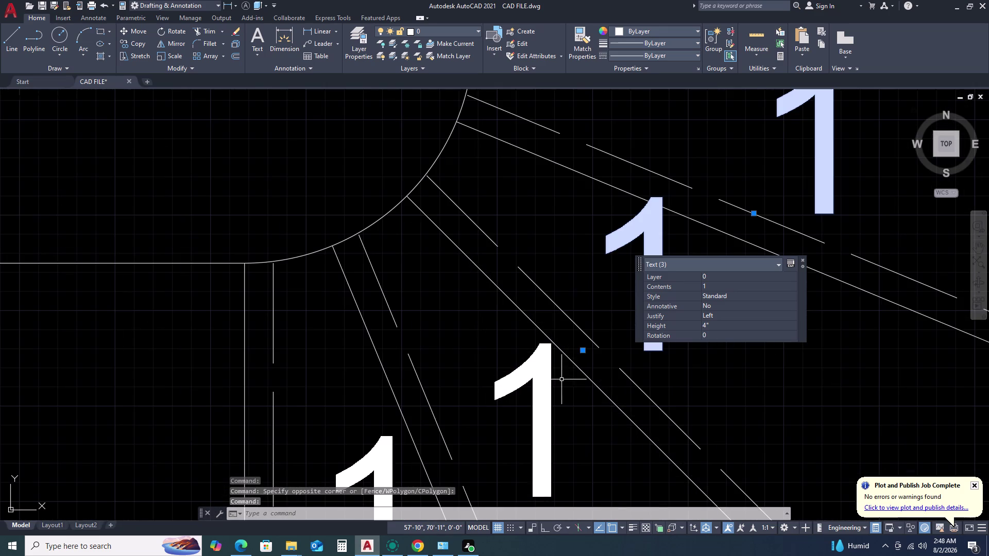
click(582, 350)
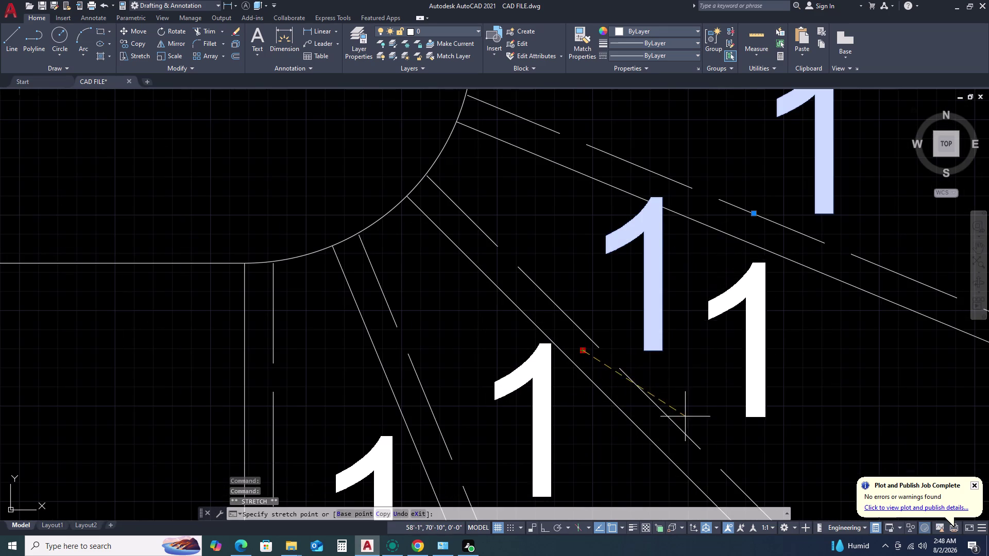
click(728, 437)
Add another winder label to the selection, then clear the selection.
scroll(down, 3)
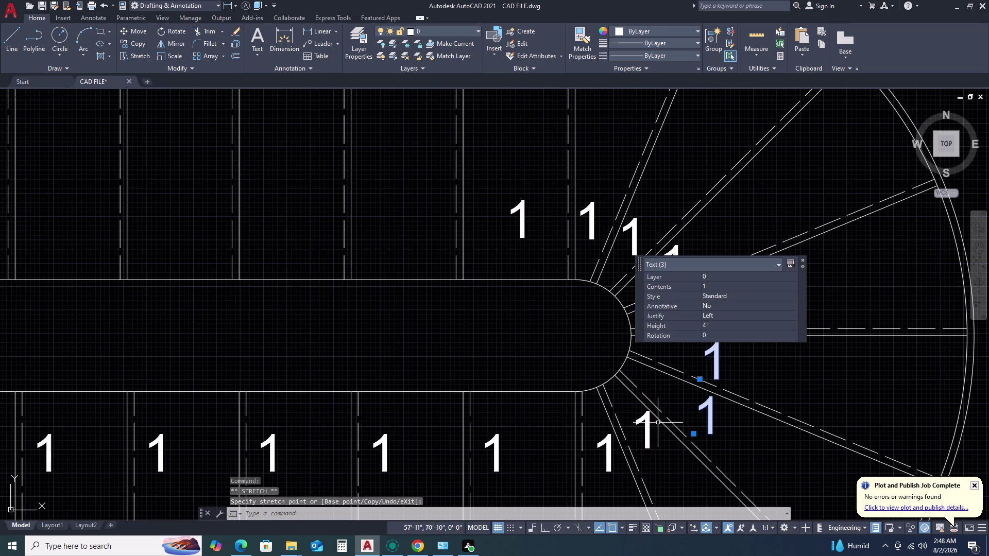
middle_click(642, 410)
middle_drag(642, 408, 639, 402)
middle_drag(638, 400, 635, 385)
middle_drag(631, 351, 629, 341)
middle_drag(643, 437, 644, 437)
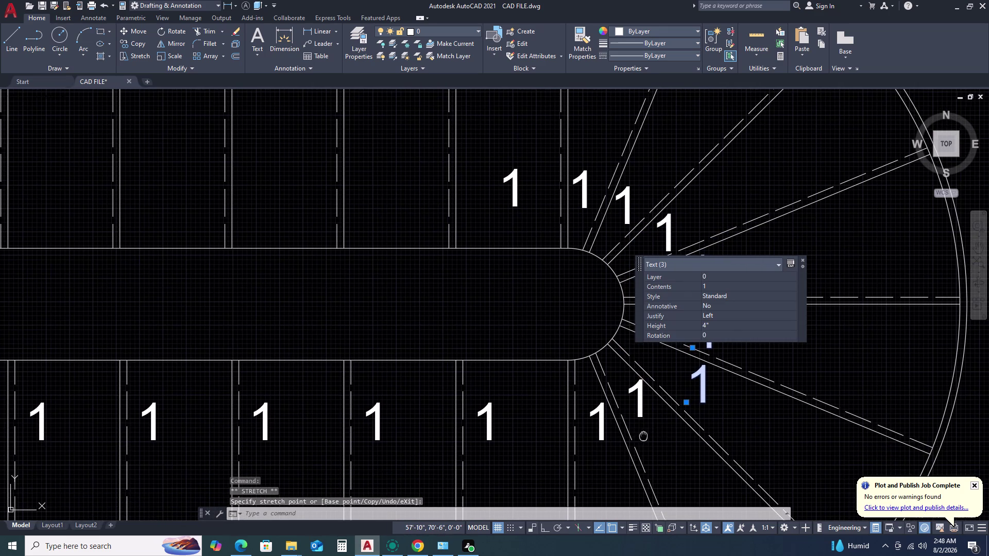
middle_drag(644, 436, 623, 390)
middle_click(622, 387)
click(618, 361)
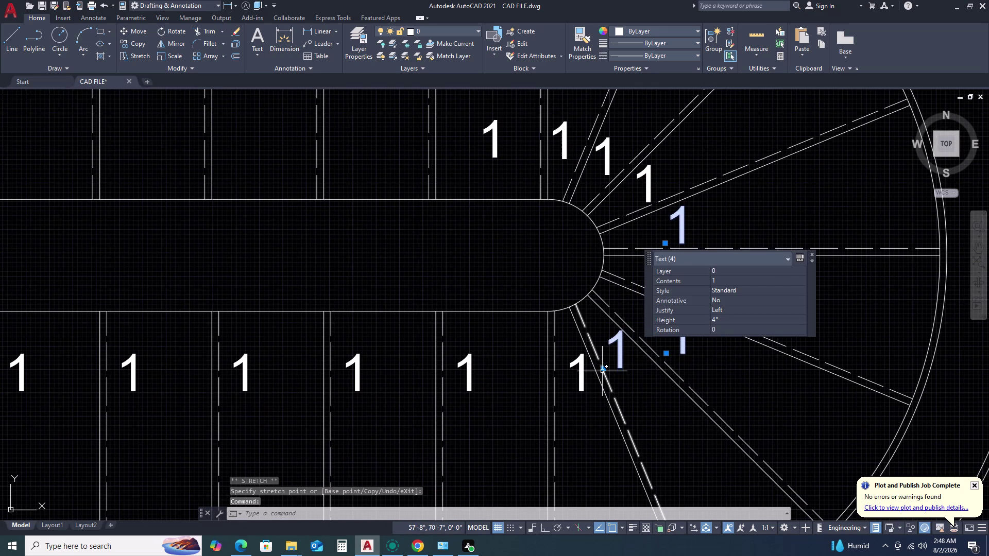
click(602, 372)
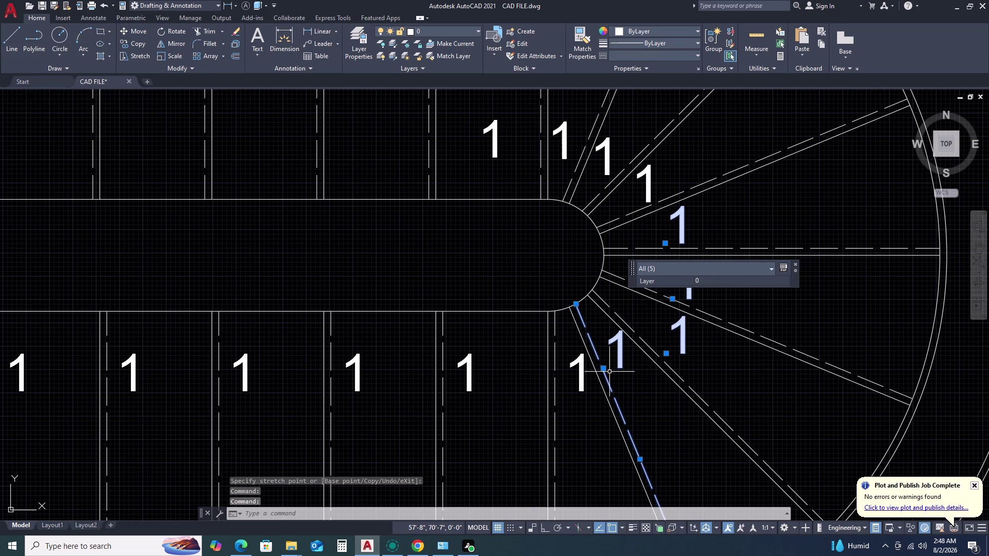
key(Escape)
key(Escape)
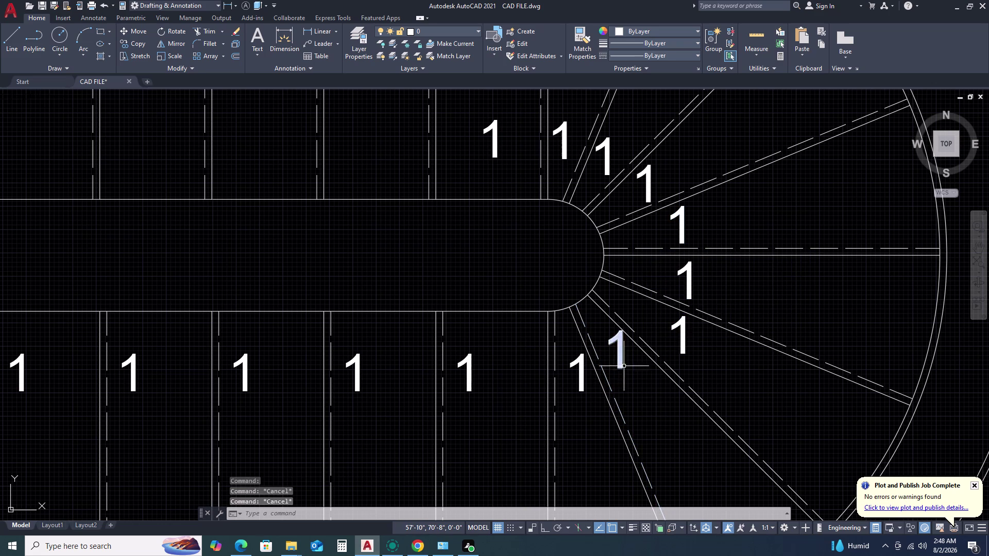
Move the lowest winder '1' label down beside its angled tread.
scroll(up, 3)
click(616, 366)
click(612, 360)
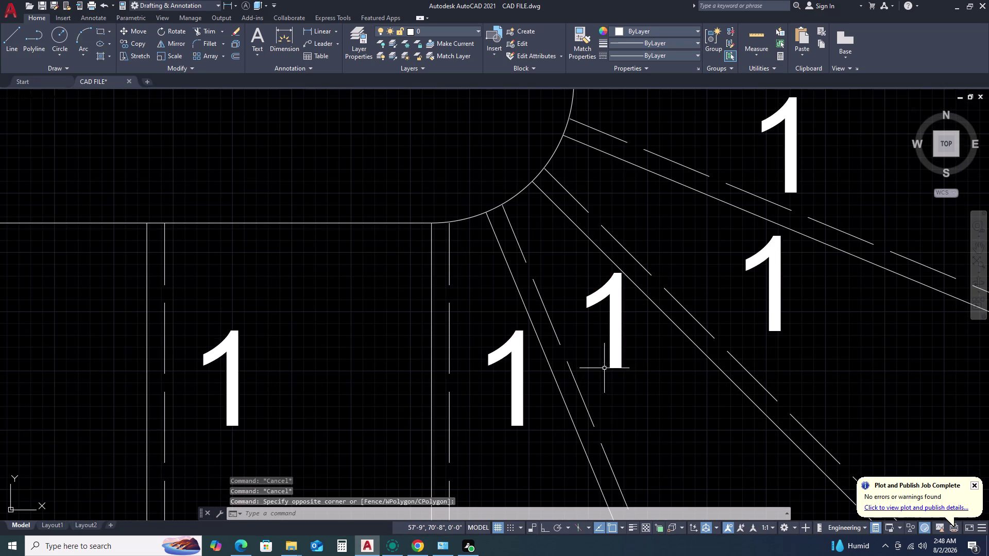
click(611, 355)
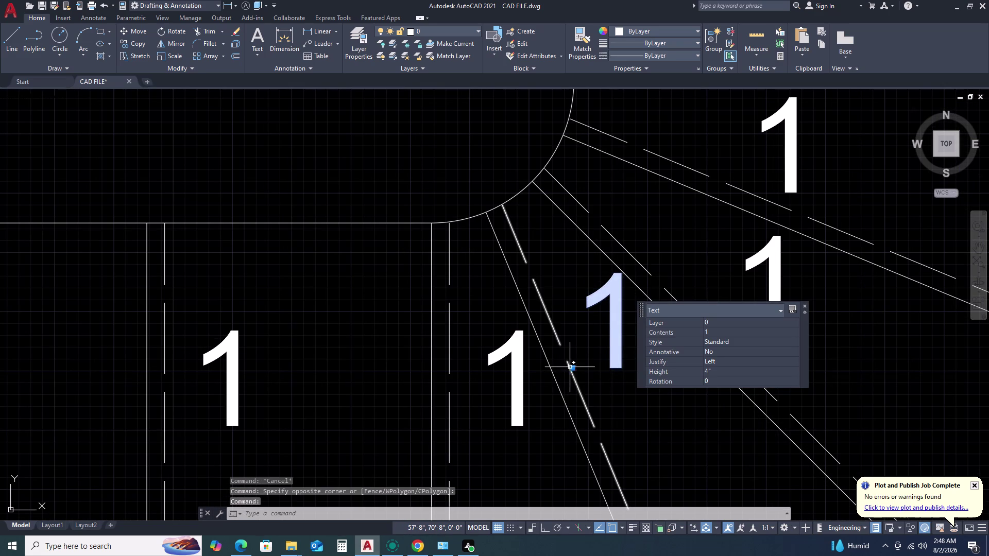
click(572, 367)
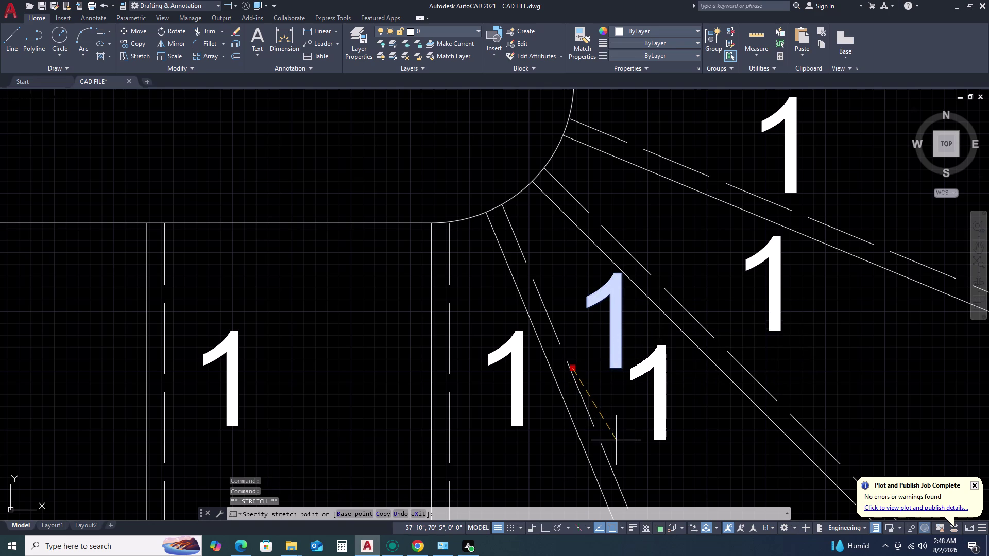
click(618, 445)
scroll(down, 3)
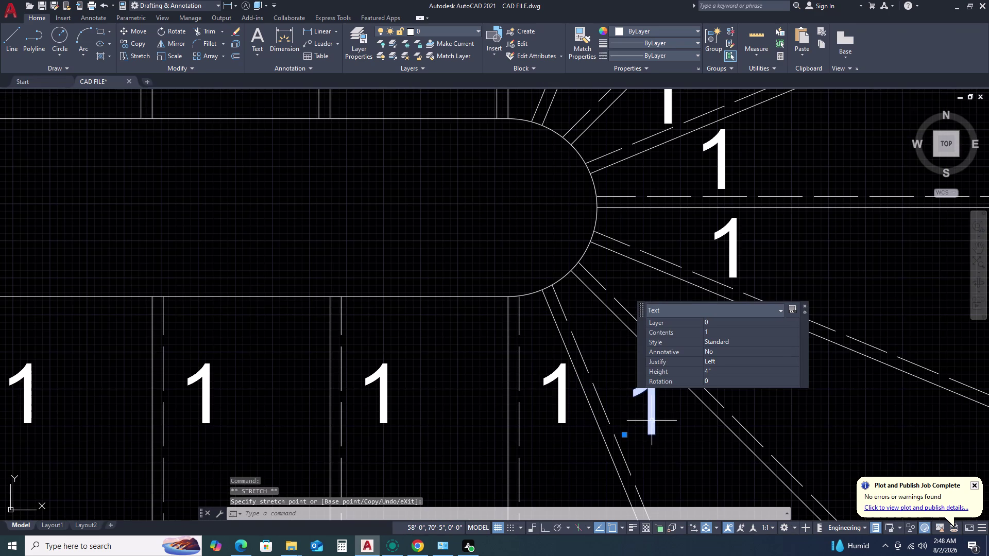
middle_drag(648, 424, 607, 421)
middle_drag(595, 419, 590, 417)
scroll(down, 3)
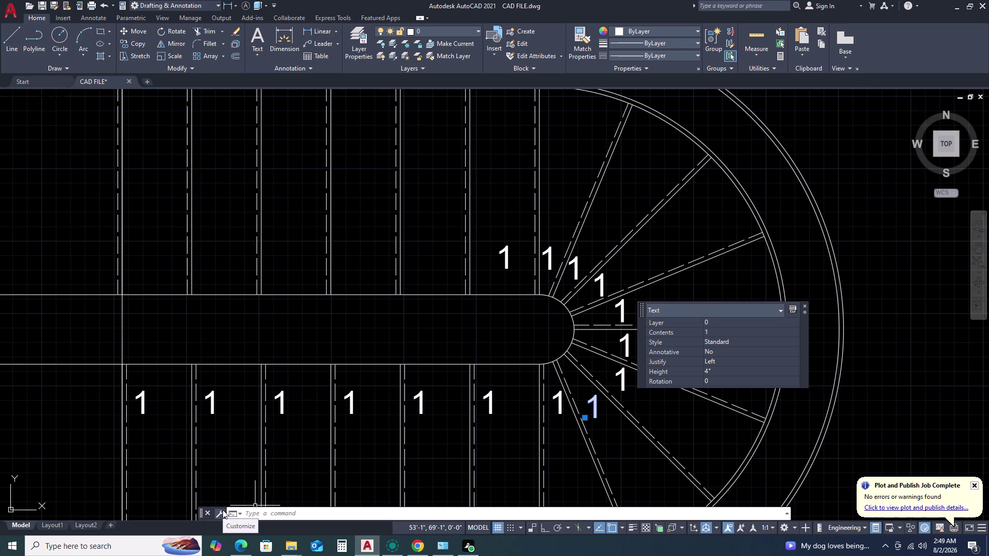
scroll(down, 3)
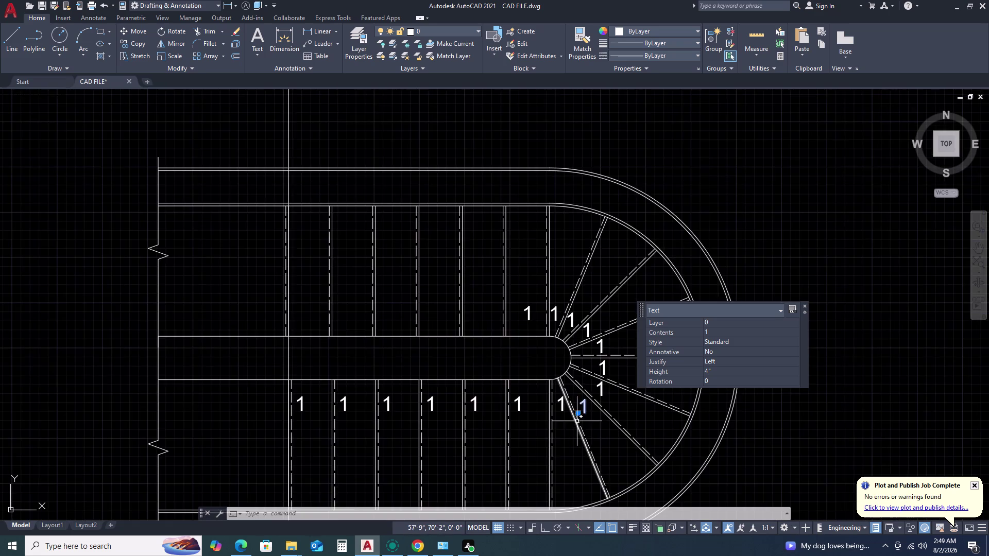
Move the last '1' label by its insertion point onto its winder tread, then deselect it.
scroll(up, 3)
scroll(up, 3)
click(568, 405)
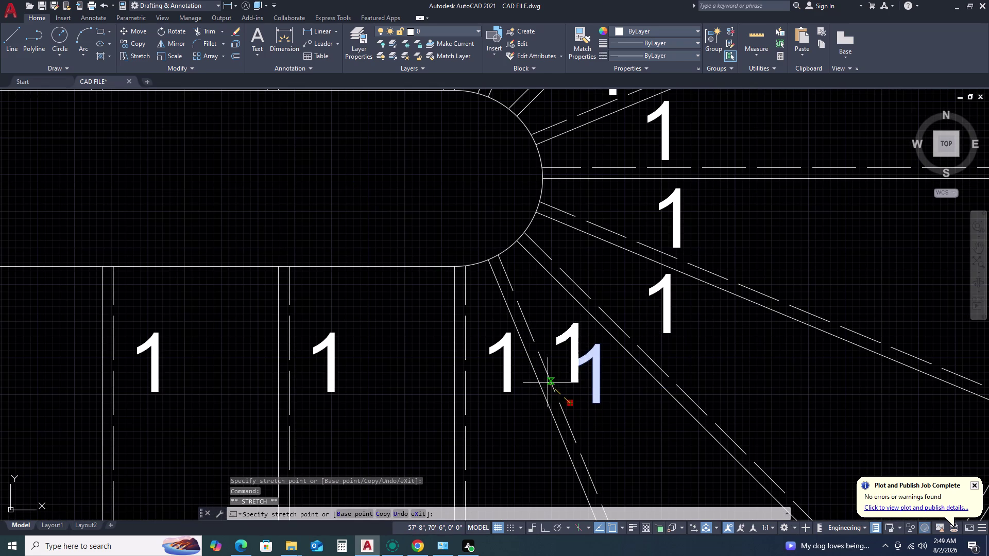
click(547, 383)
scroll(down, 3)
scroll(up, 3)
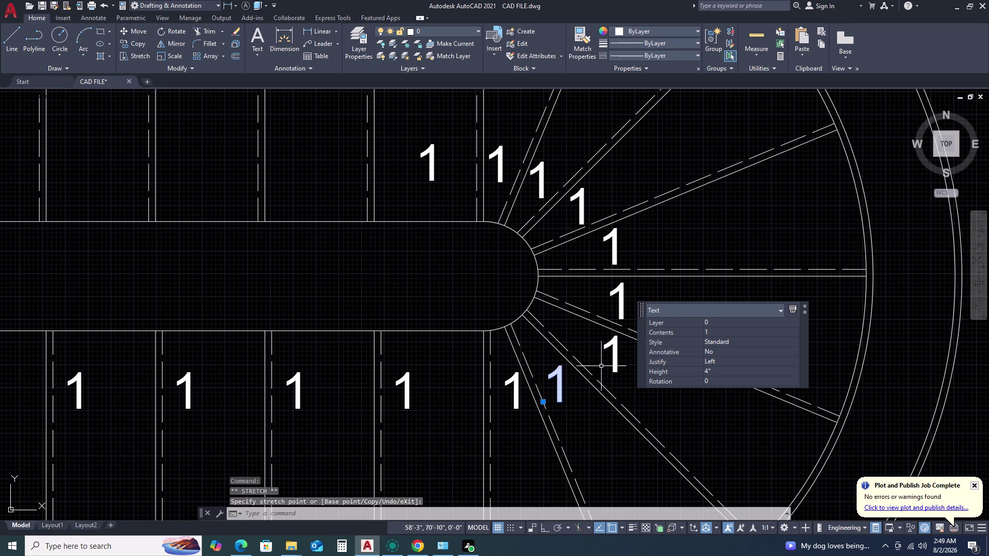
key(Escape)
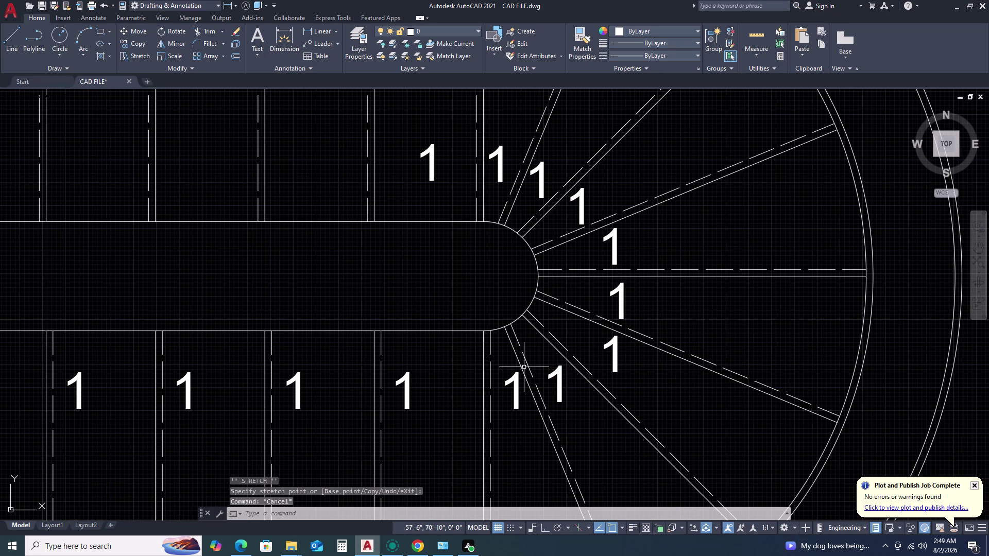
Shift the winder '1' label up and left inside its tread, then clear the selection.
scroll(up, 3)
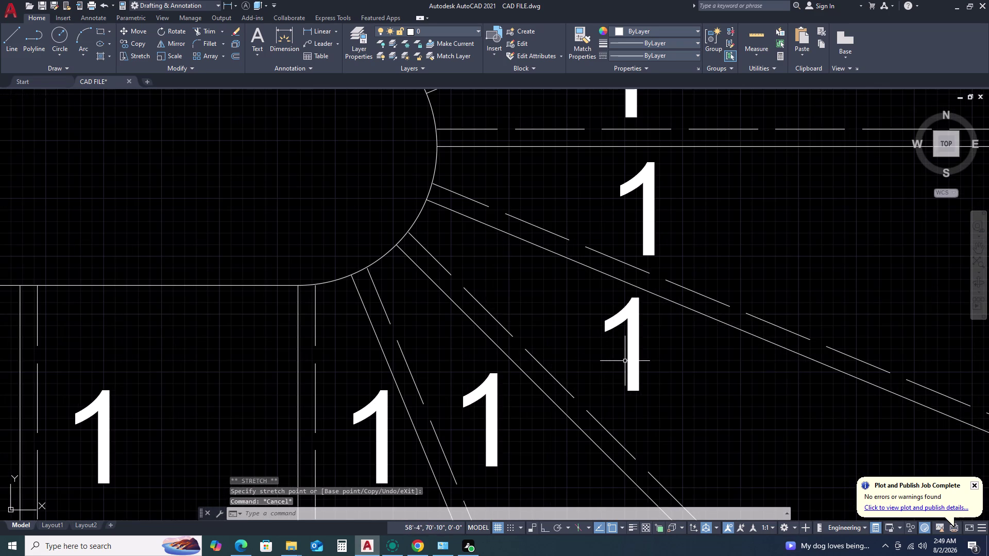
click(627, 361)
click(589, 393)
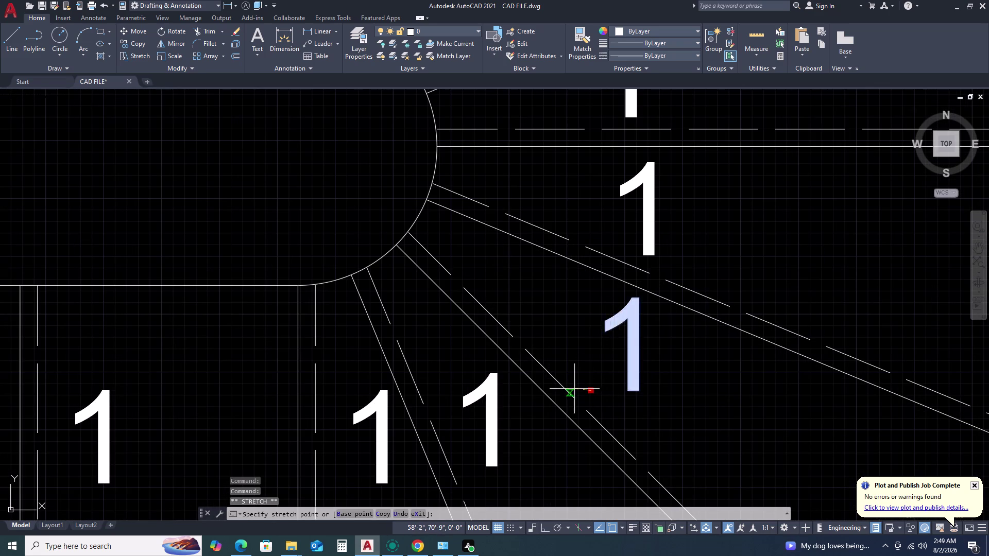
click(552, 379)
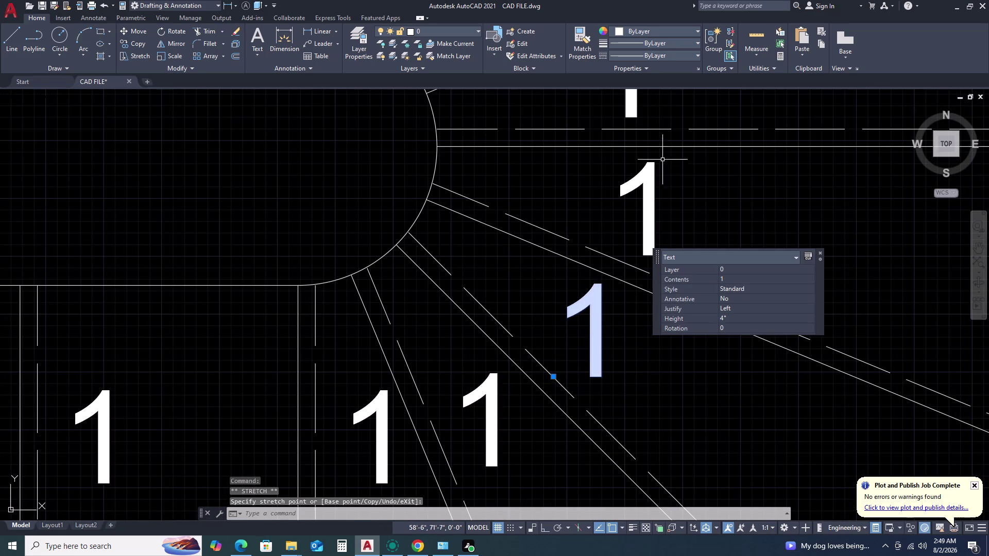
click(661, 176)
click(622, 186)
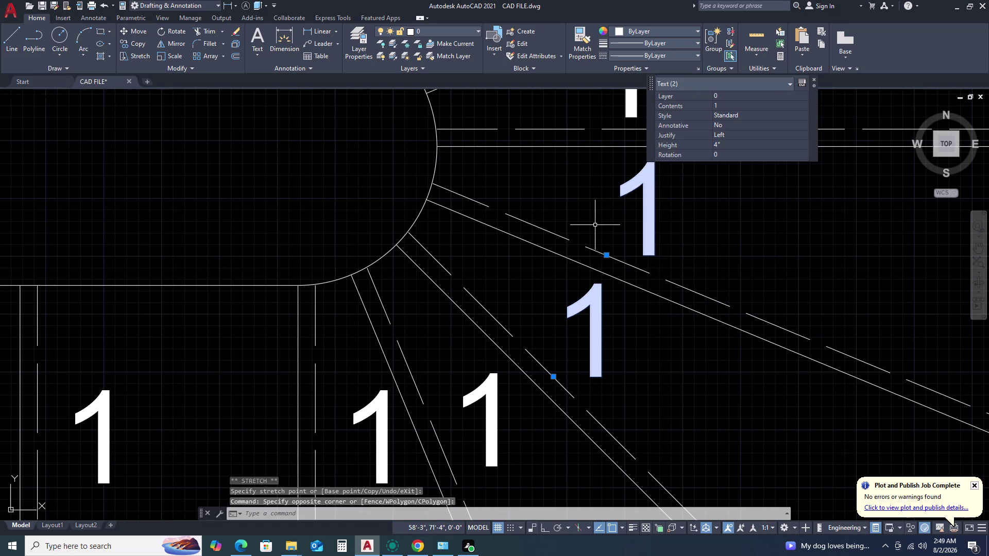
key(Escape)
key(Escape)
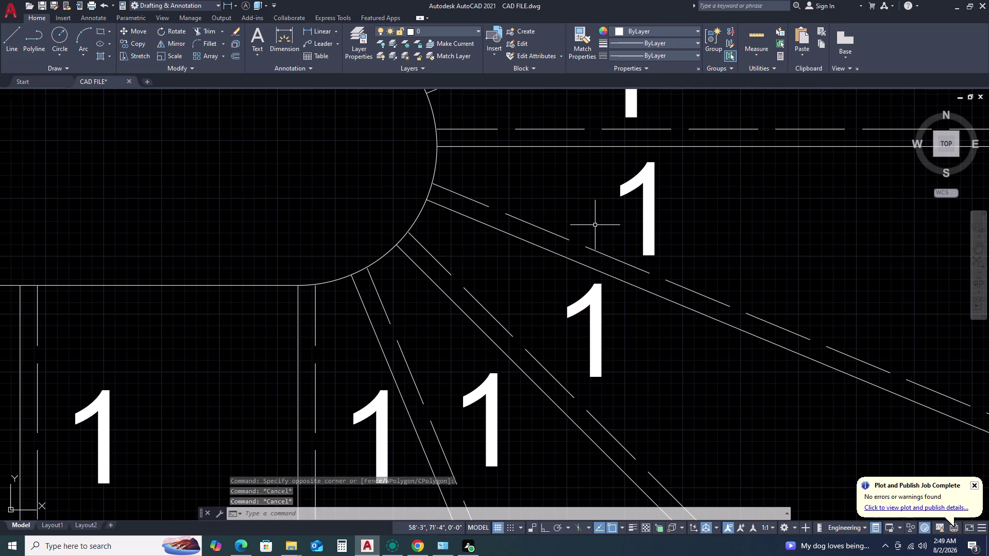
scroll(up, 3)
scroll(down, 3)
scroll(down, 3)
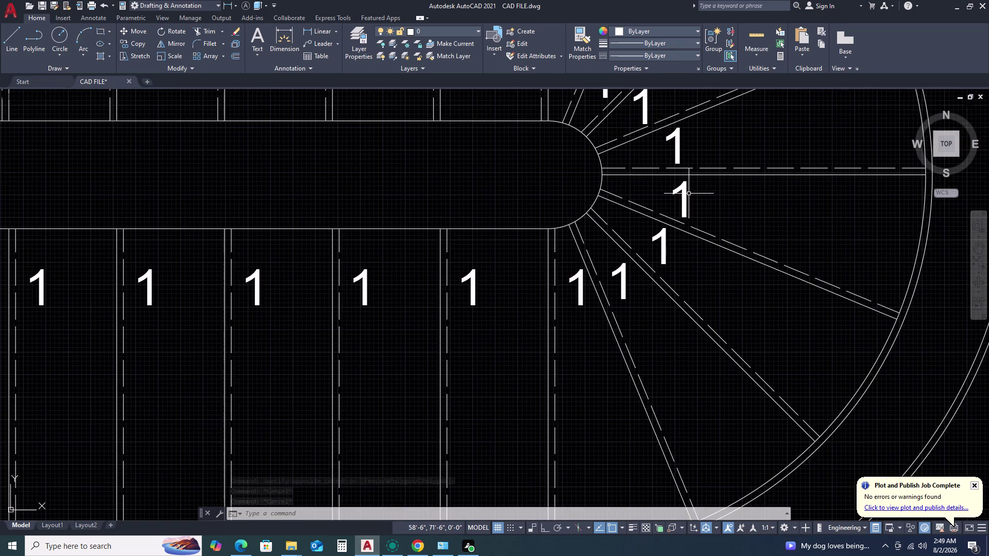
Nudge the '1' label below the landing edge left, further into its winder tread.
scroll(up, 3)
scroll(up, 3)
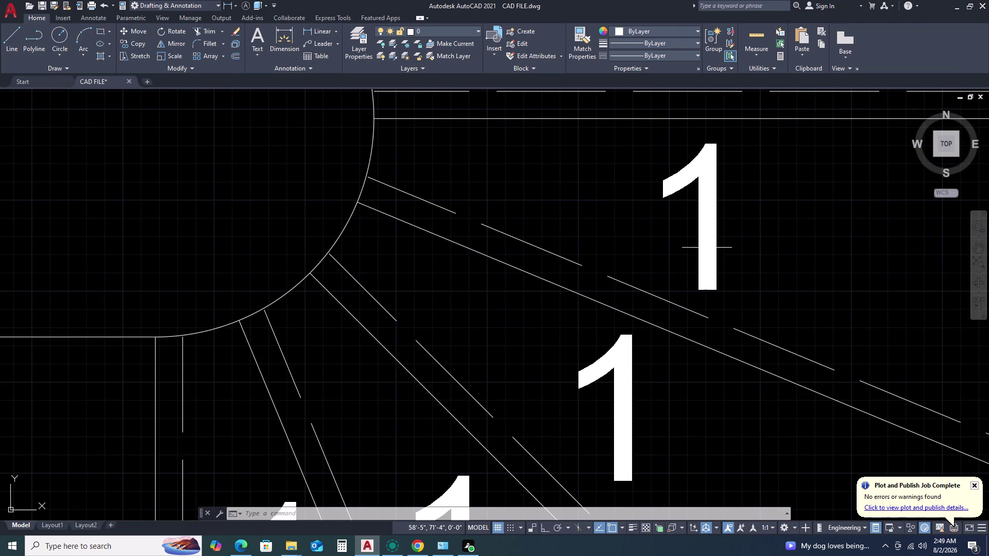
click(720, 237)
double_click(696, 234)
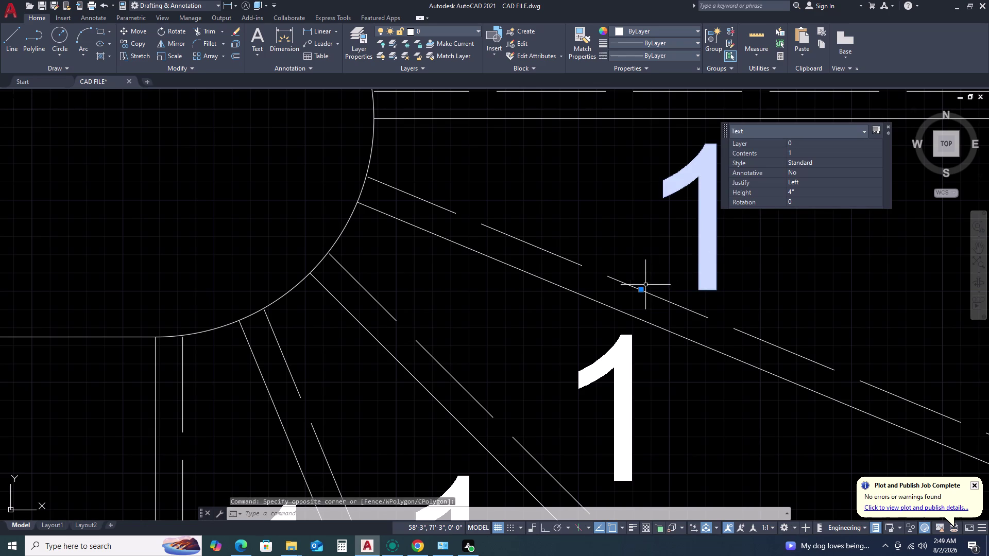
click(640, 291)
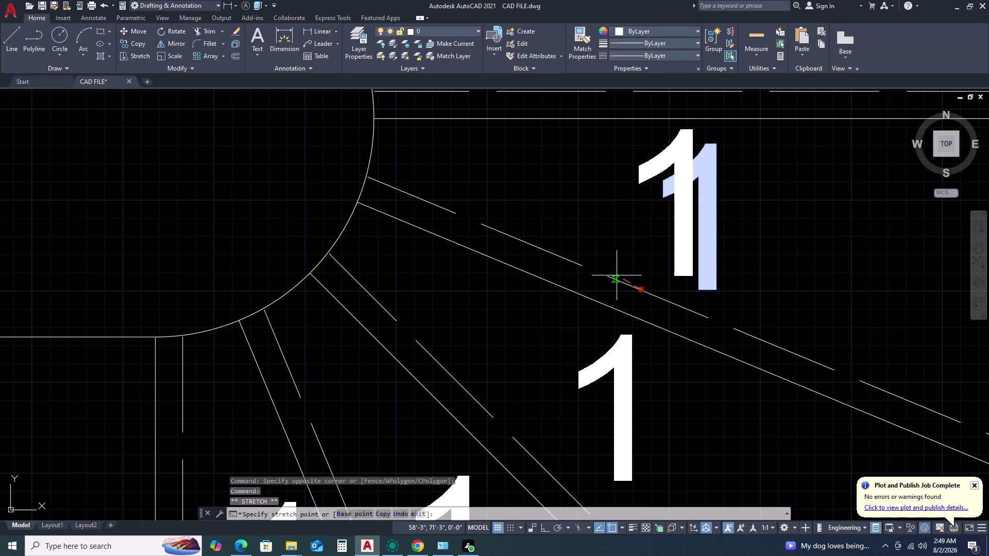
click(610, 277)
scroll(down, 3)
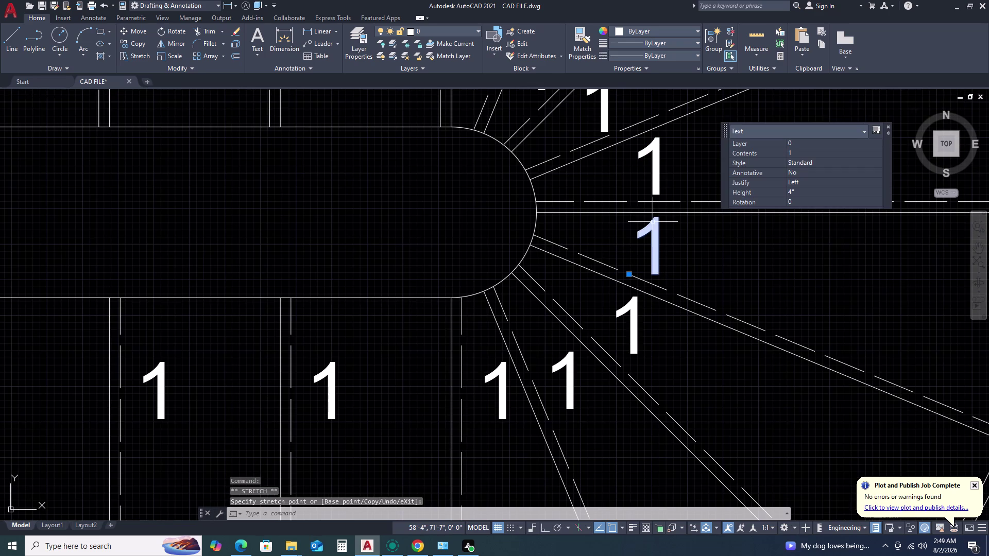
Select the upper winder tread's '1' label and switch its grip edit to Move.
middle_click(653, 221)
middle_click(664, 256)
scroll(up, 3)
middle_drag(658, 180, 668, 202)
scroll(down, 3)
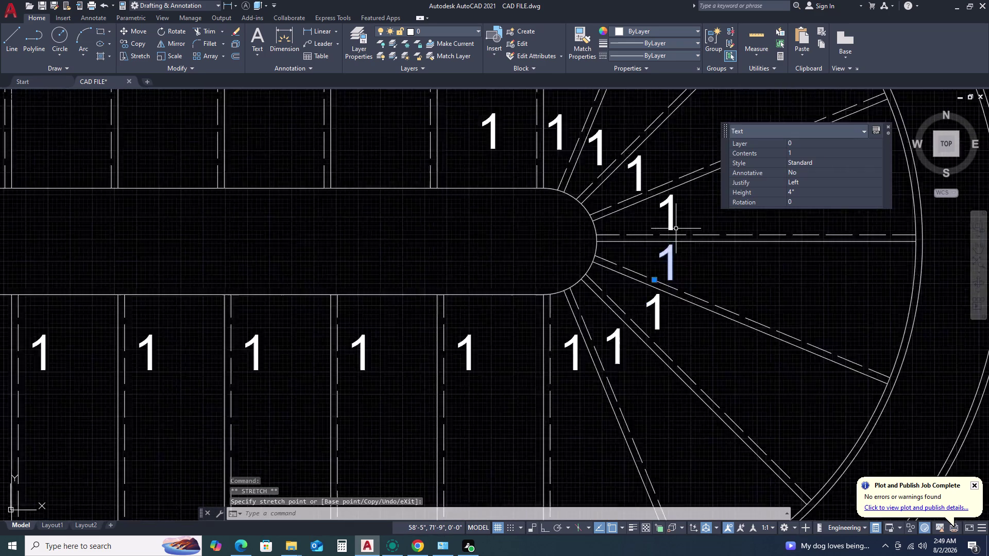
scroll(up, 3)
click(664, 197)
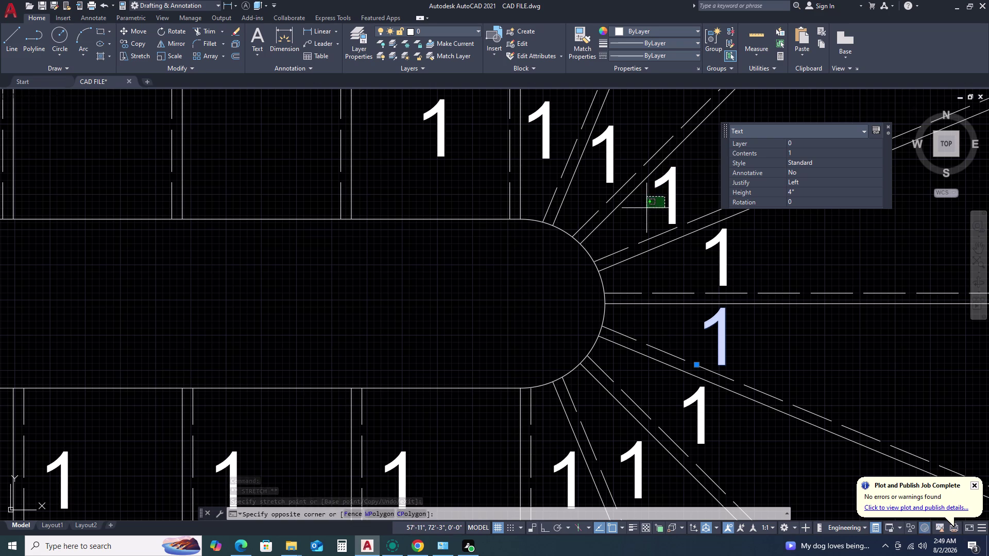
click(647, 208)
click(672, 189)
right_click(671, 189)
click(672, 189)
click(673, 194)
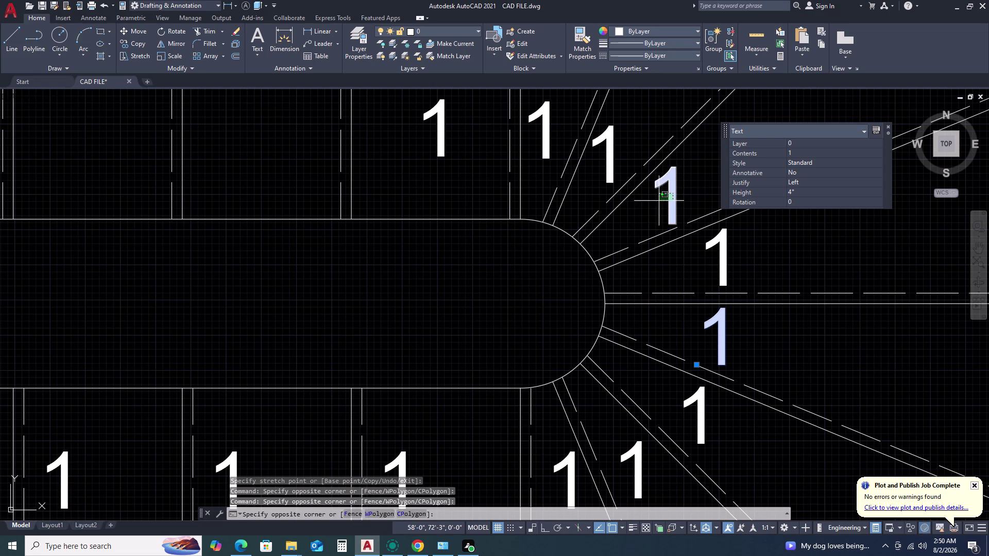
click(659, 202)
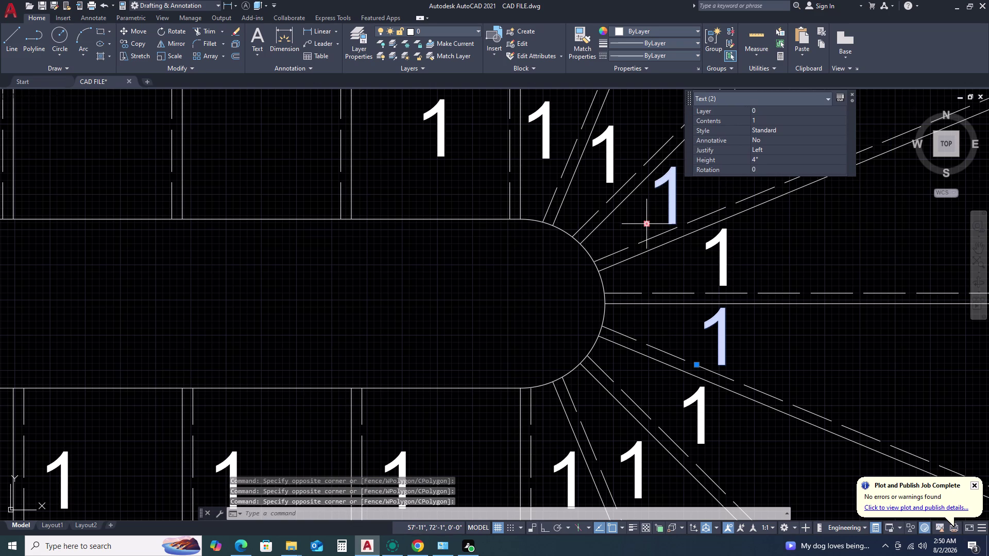
click(646, 223)
right_click(647, 223)
click(647, 223)
Cancel the attempted move of the upper winder '1' label.
click(663, 224)
right_click(663, 223)
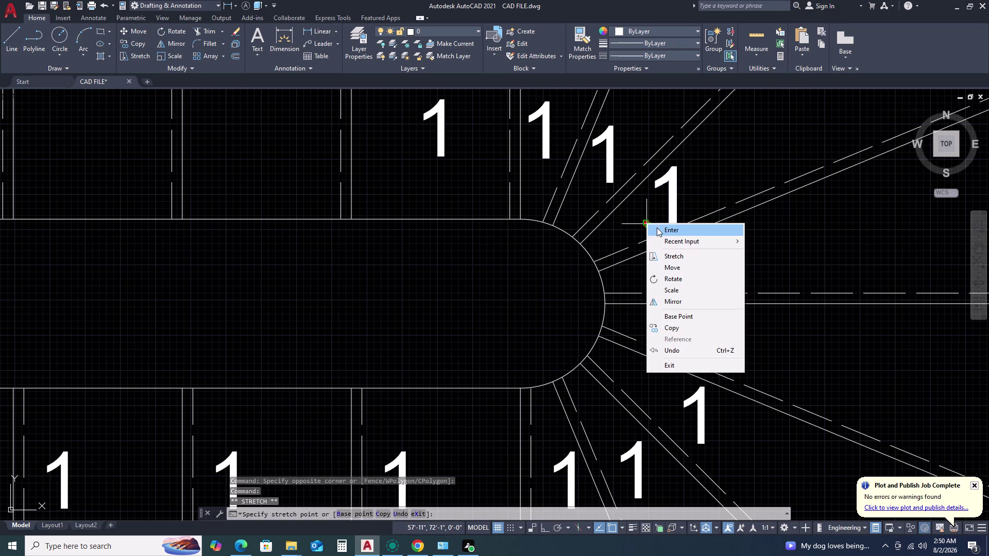
click(673, 228)
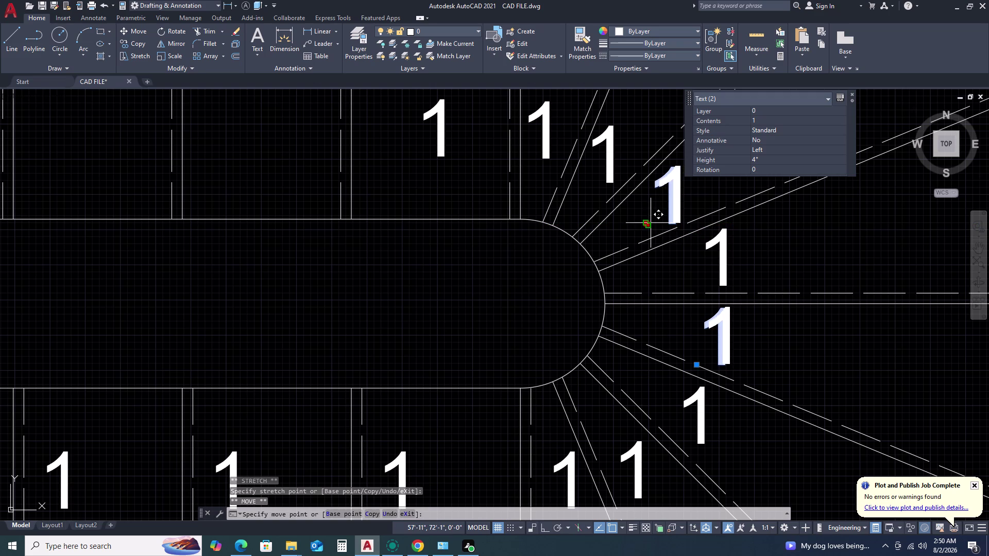
key(Escape)
key(Escape)
text(``)
key(Escape)
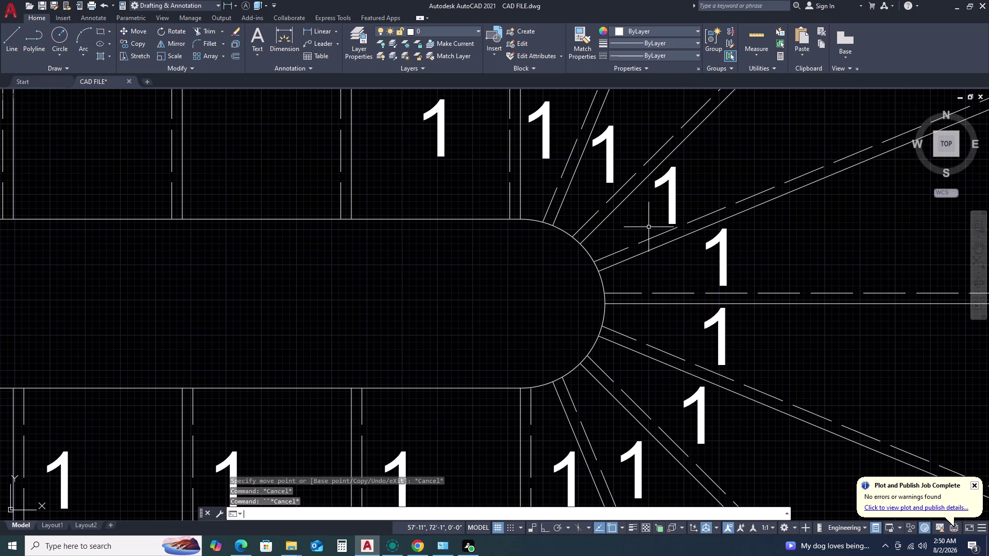
click(670, 201)
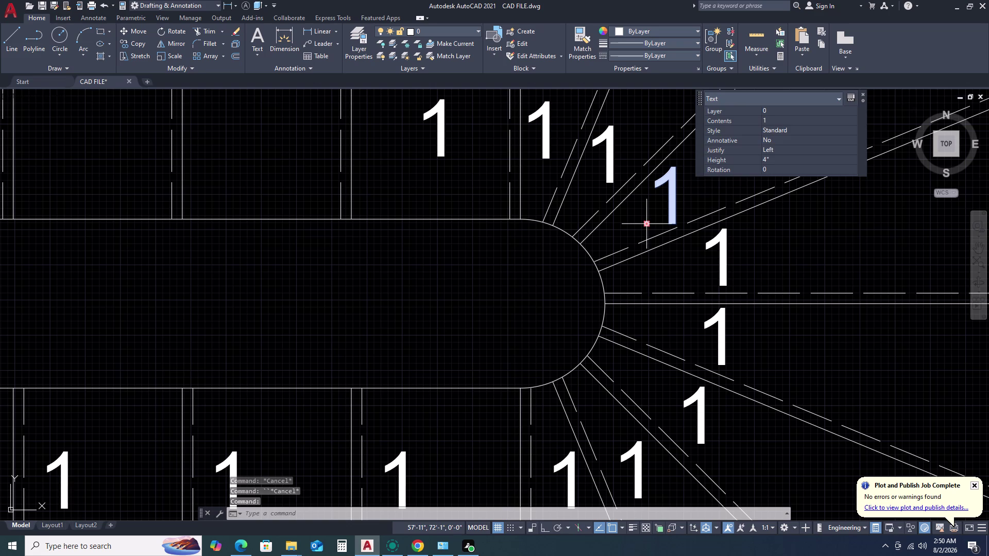
Shift the upper winder '1' label right into its tread, then clear the selection.
click(649, 223)
click(669, 211)
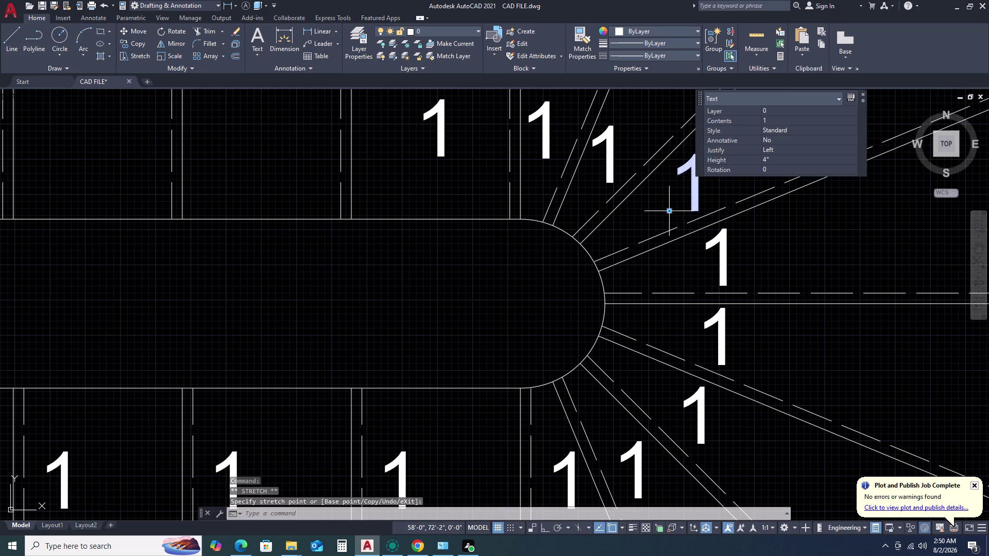
click(610, 172)
click(603, 182)
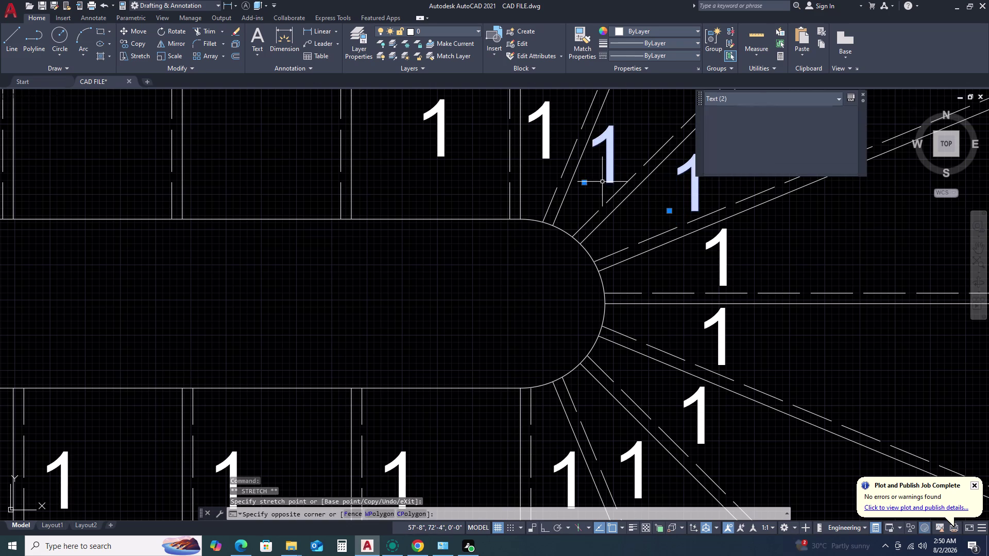
key(Escape)
key(Escape)
key(Escape)
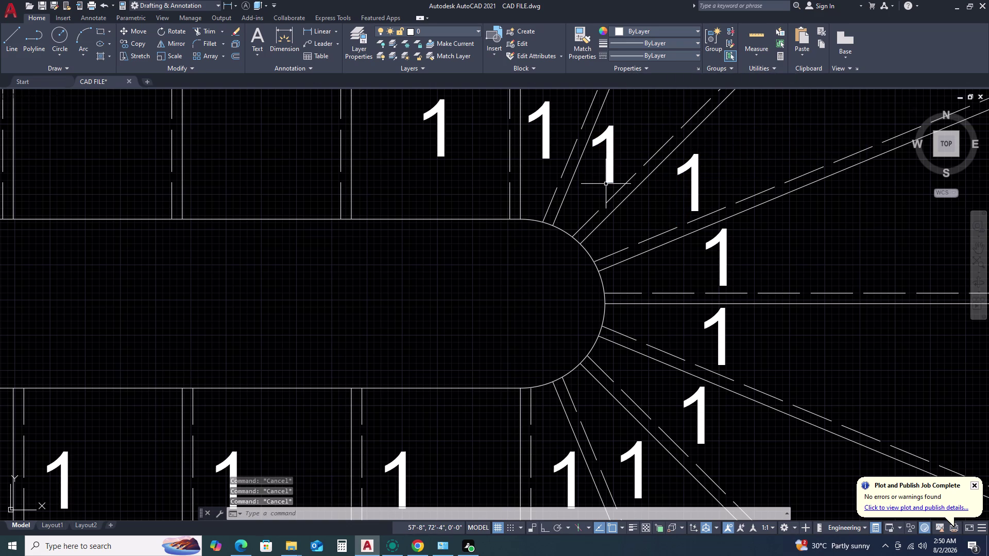
Move the top winder tread's '1' label by its insertion point into its tread.
click(611, 171)
click(600, 178)
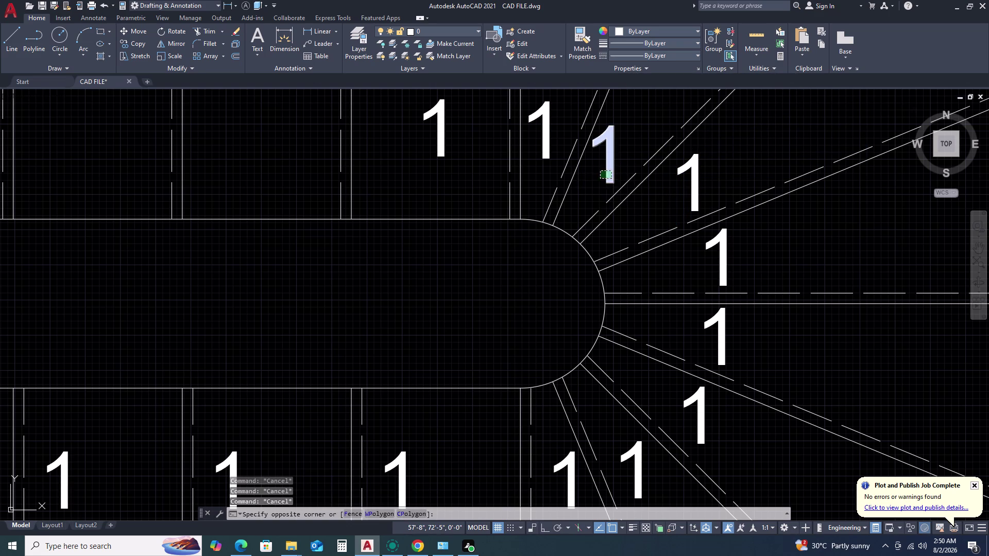
click(584, 183)
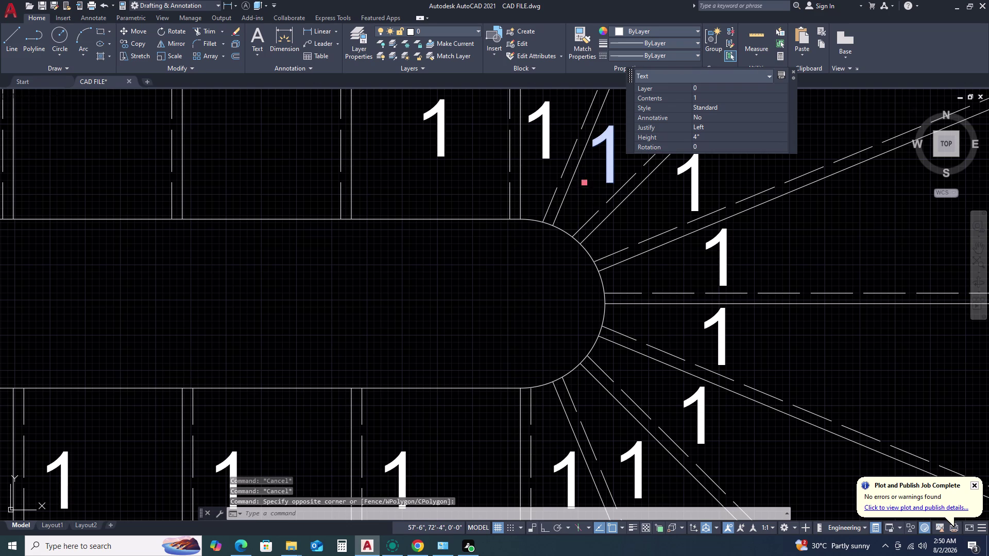
click(605, 161)
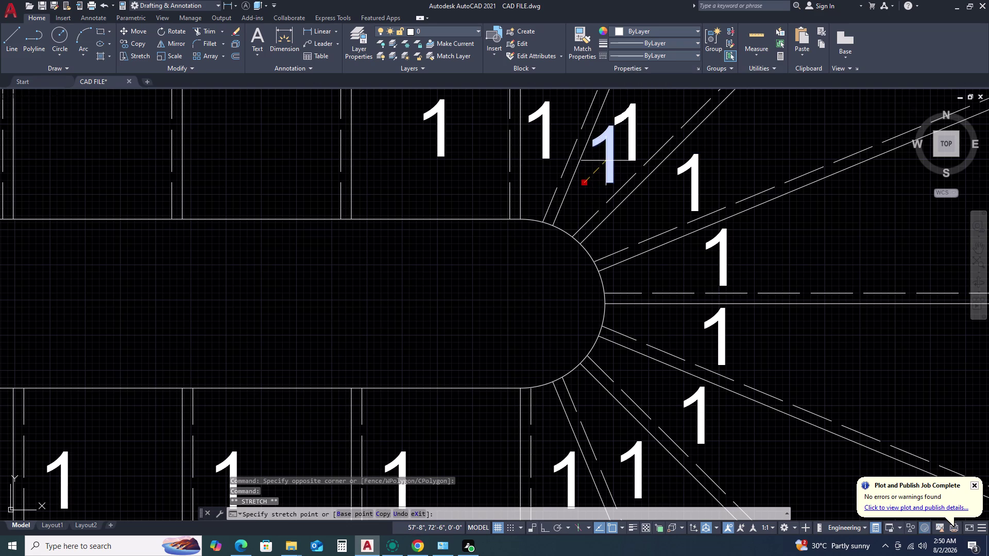
scroll(down, 3)
scroll(up, 3)
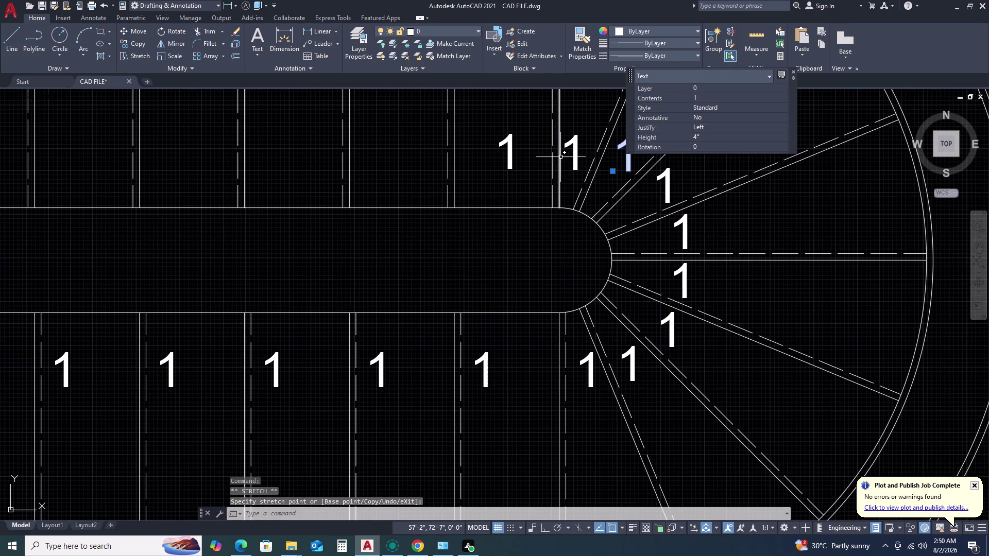